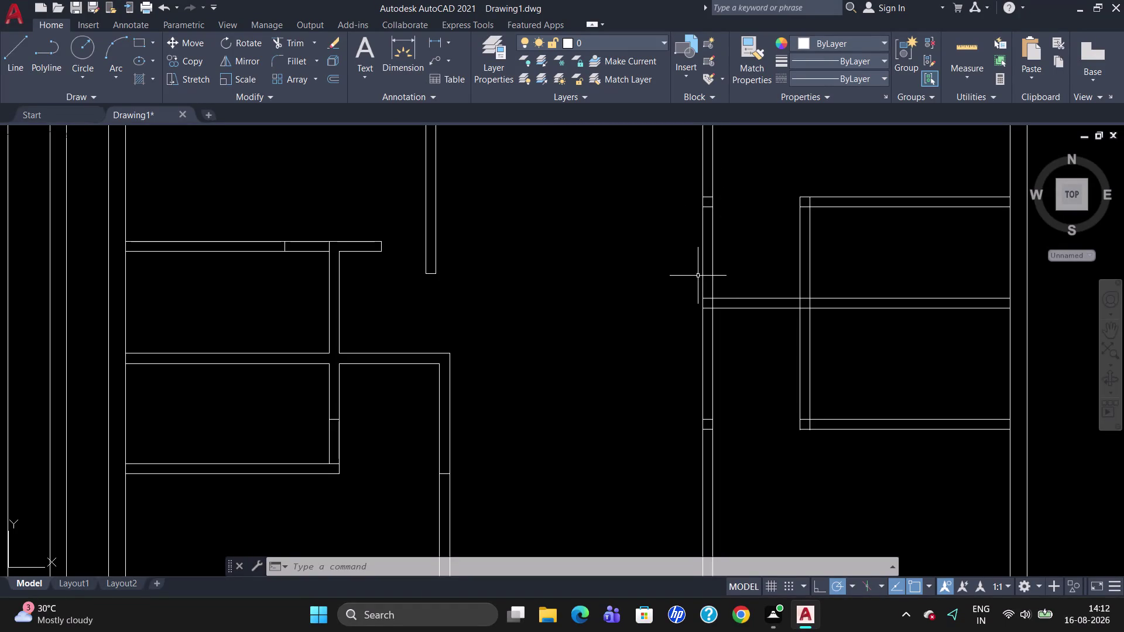
Trim the overlapping wall lines at the left junction, undoing and redoing one wrong trim.
text(TR)
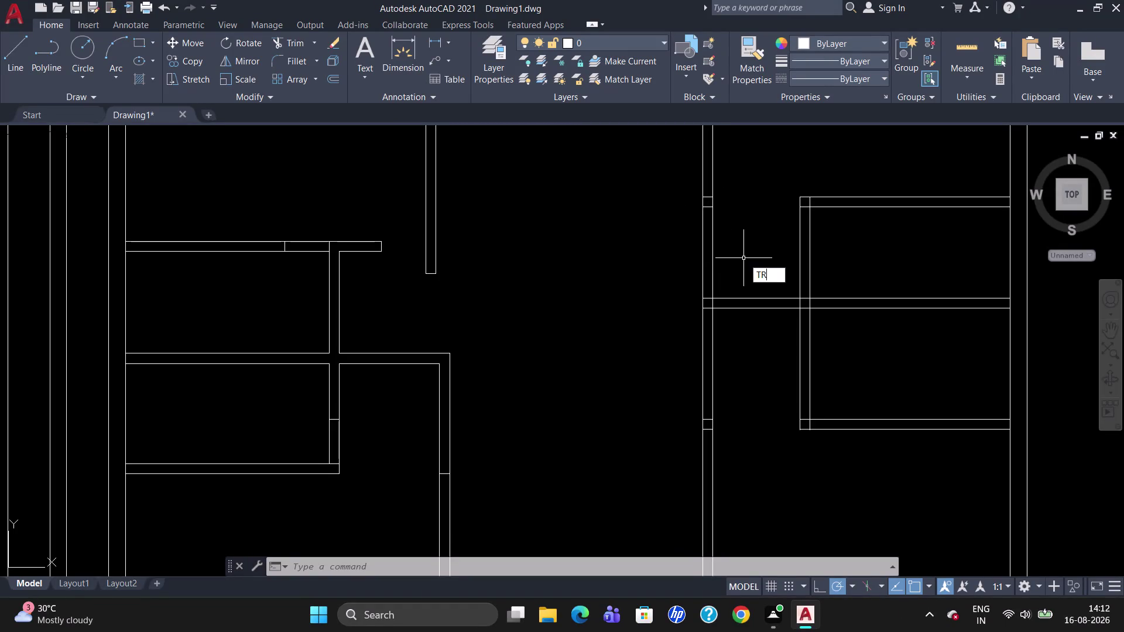
key(Return)
key(Return)
click(700, 259)
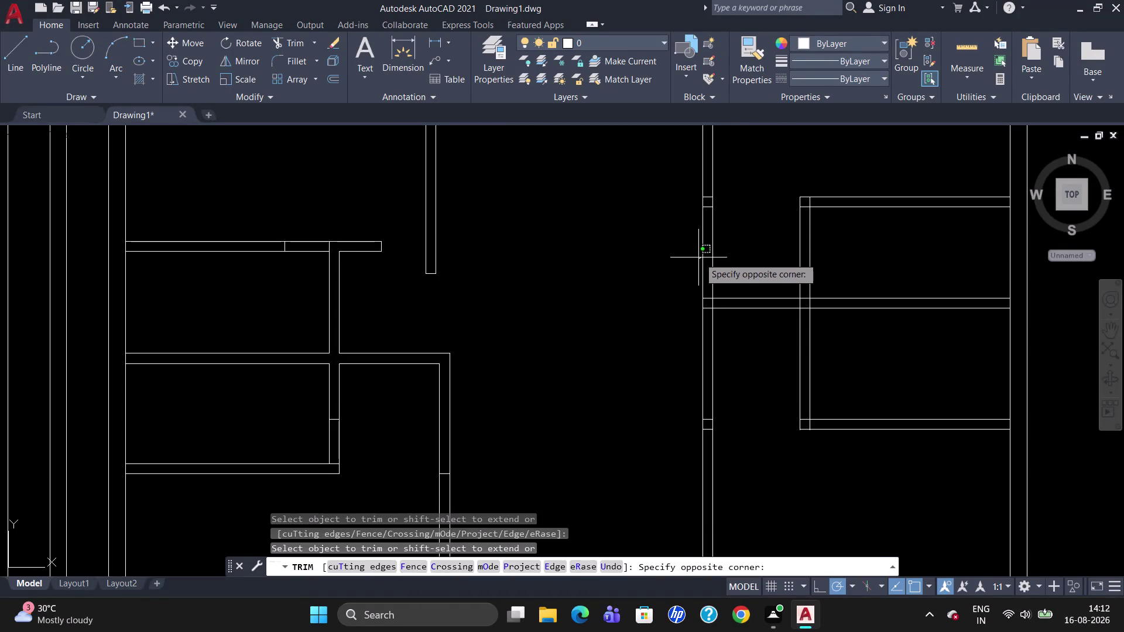
click(700, 256)
click(713, 250)
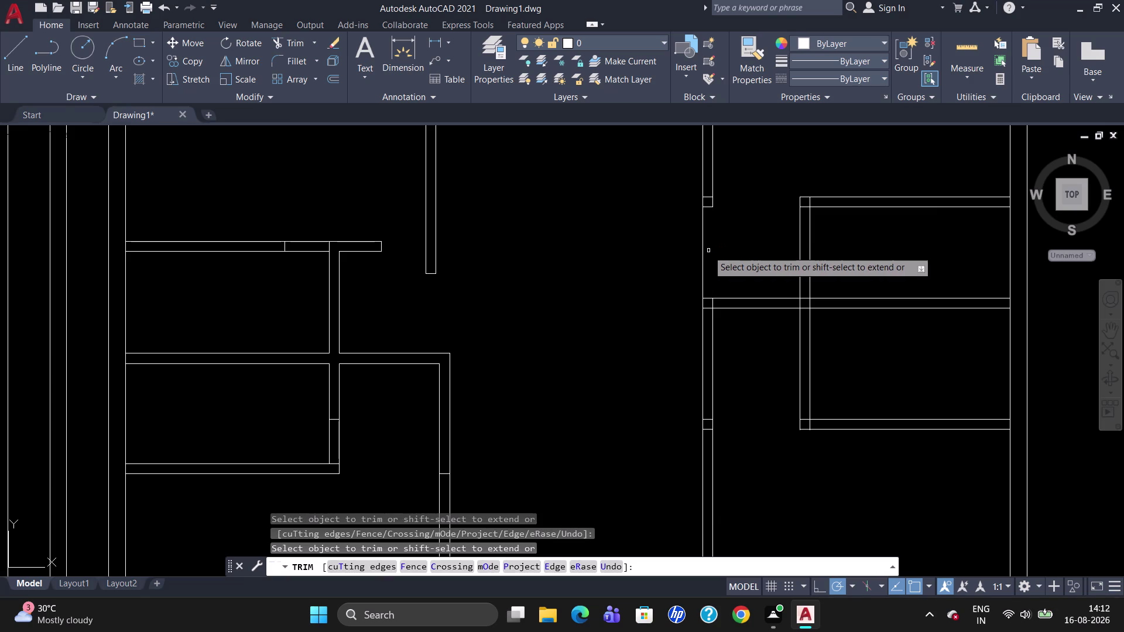
double_click(702, 252)
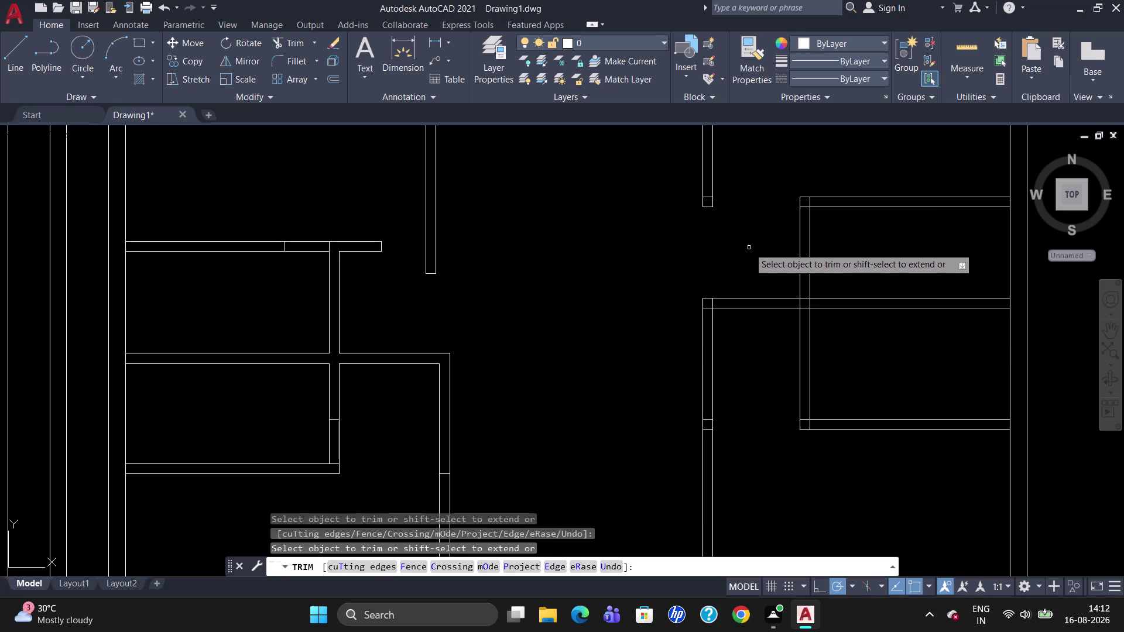
click(716, 301)
click(710, 310)
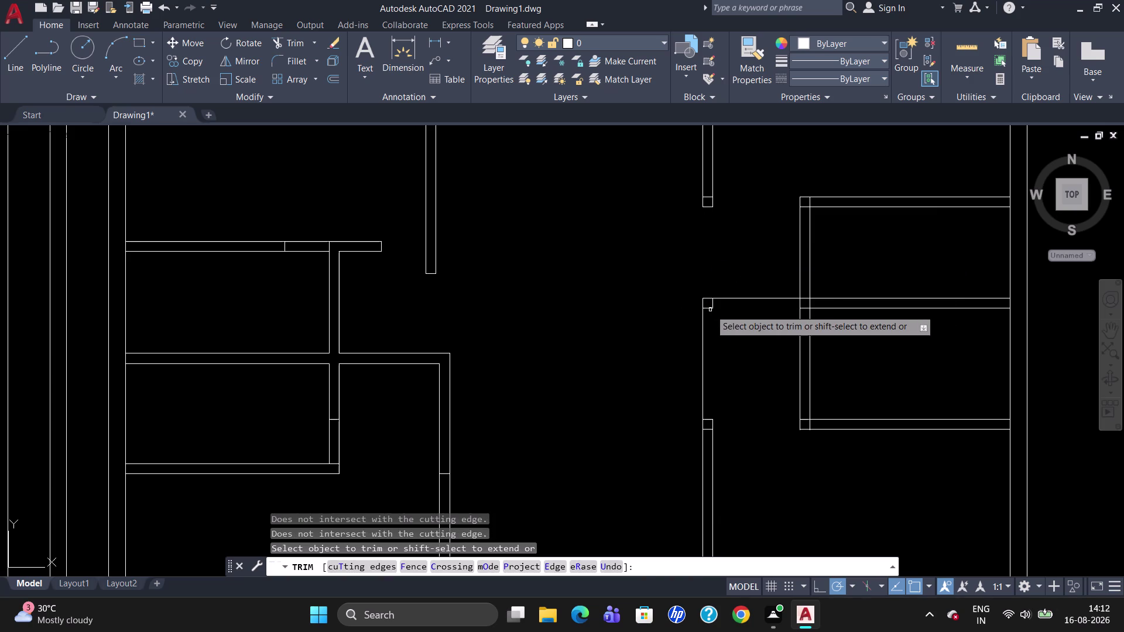
key(u)
key(Return)
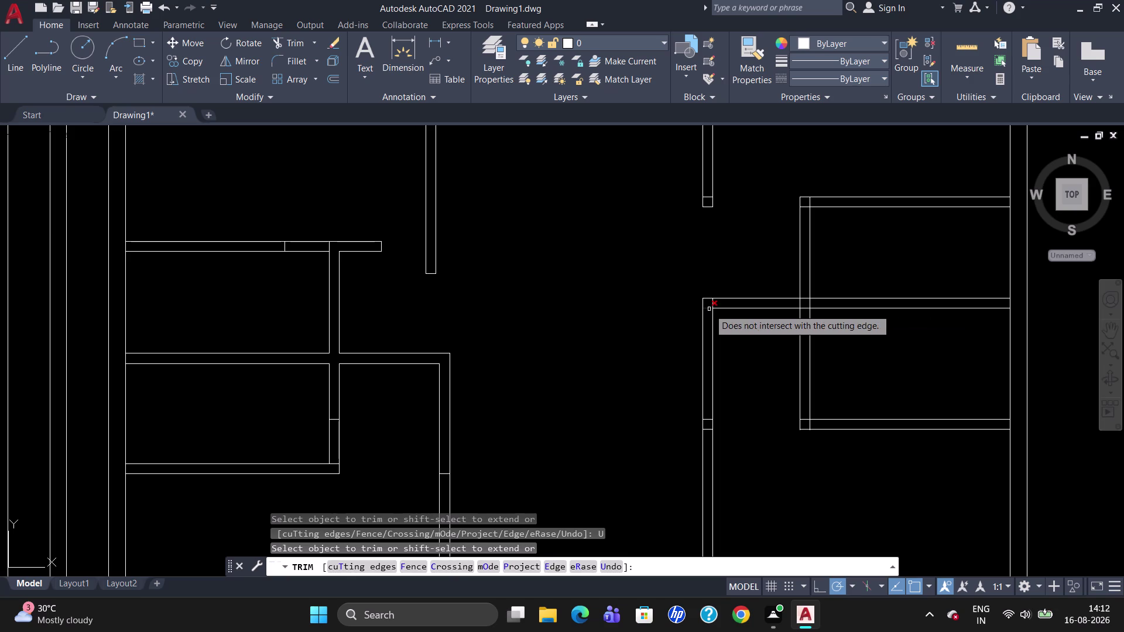
click(709, 309)
click(715, 304)
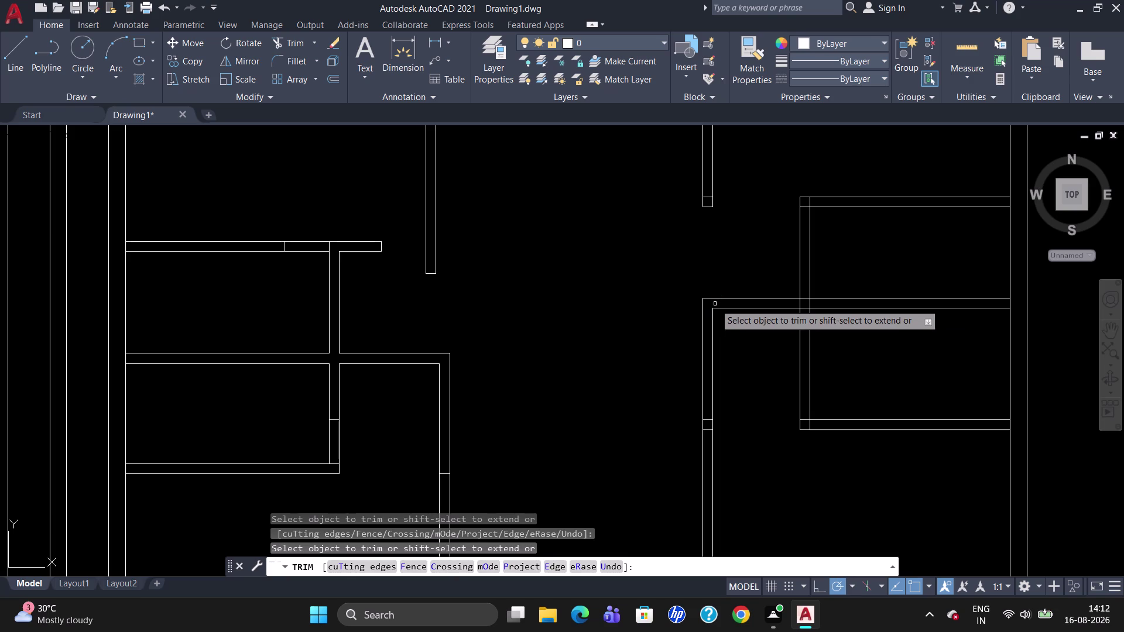
Trim the overlaps at the right room's upper, lower and middle corners, then end trimming.
click(801, 303)
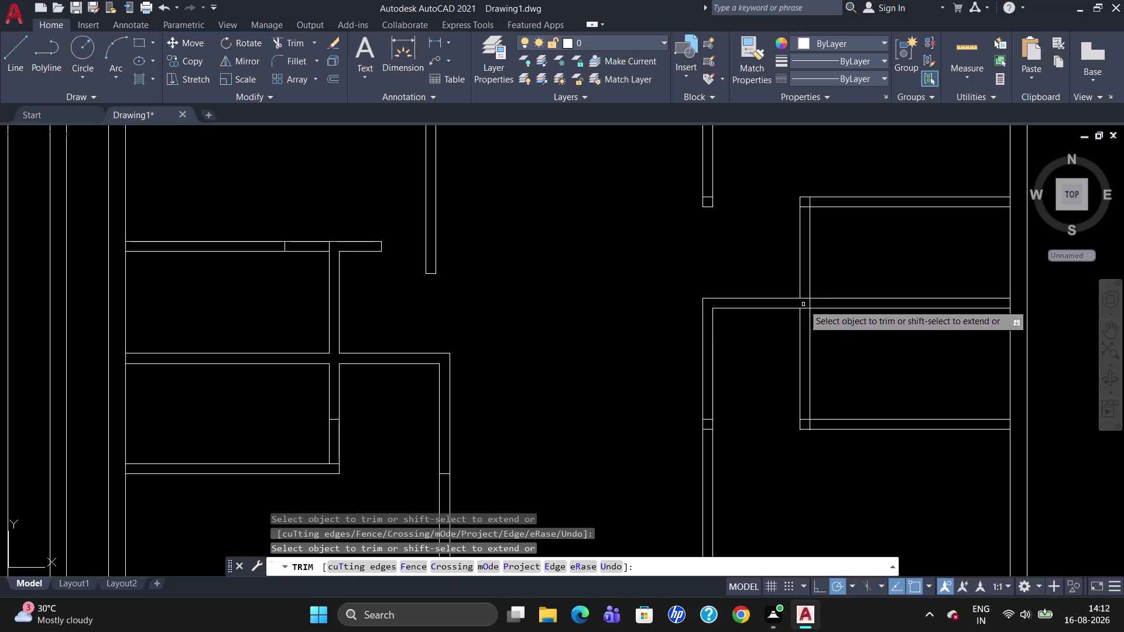
click(811, 306)
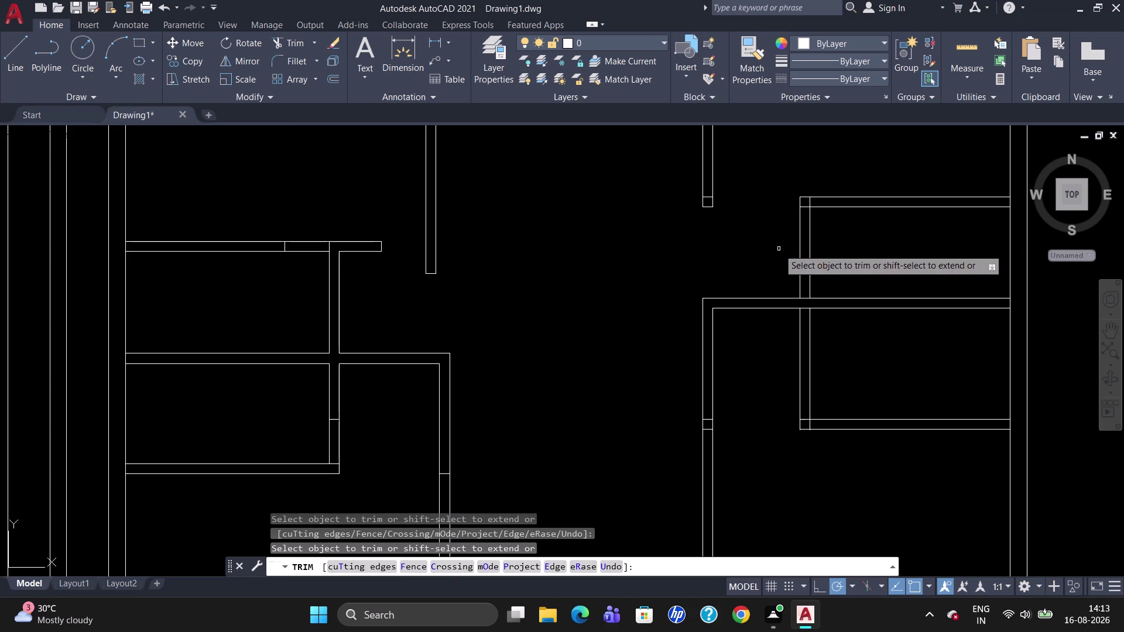
click(806, 204)
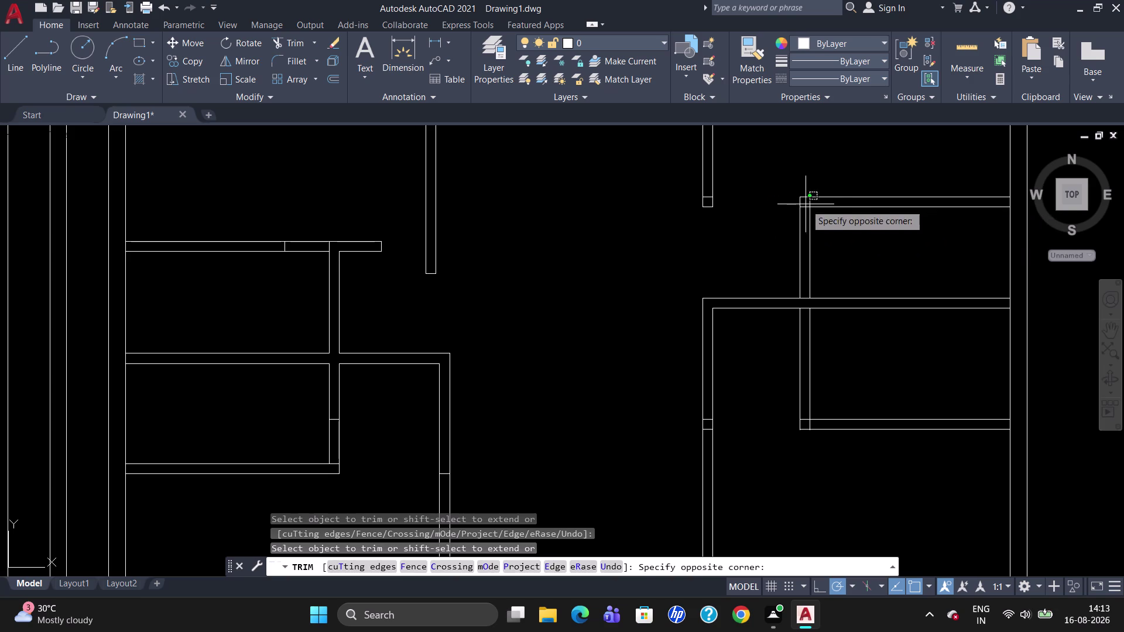
click(806, 209)
click(811, 204)
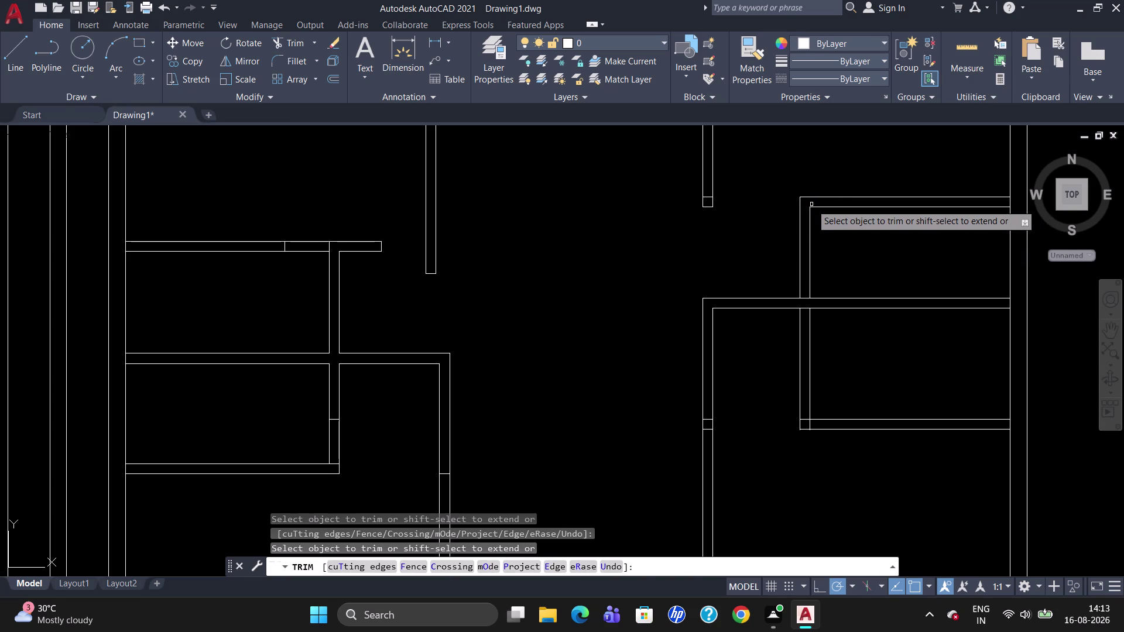
scroll(down, 3)
scroll(up, 3)
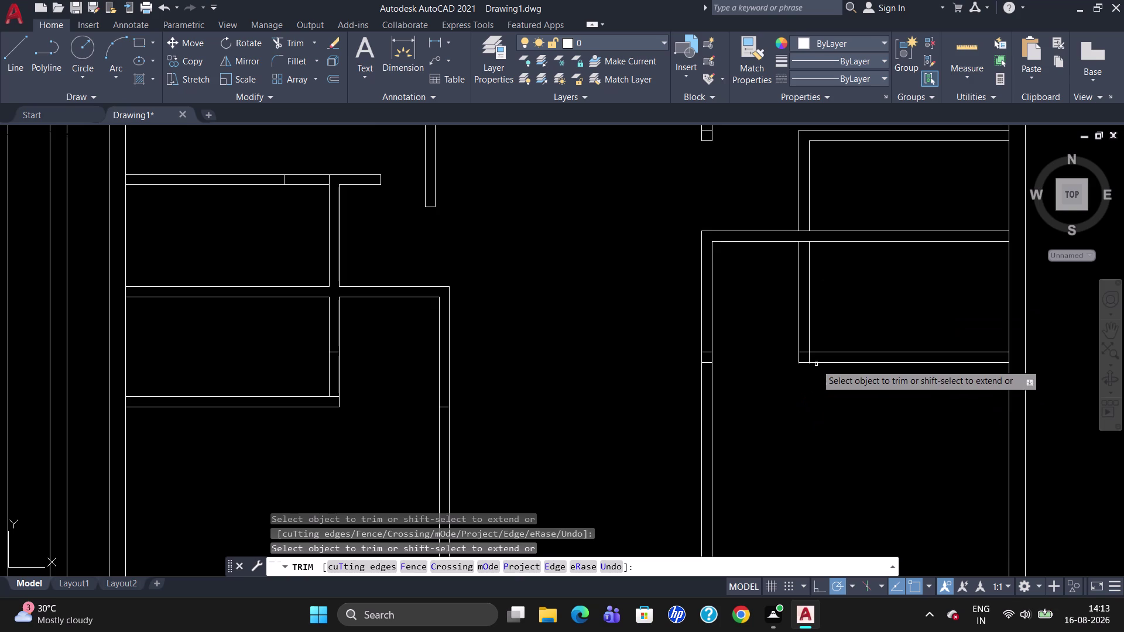
click(803, 230)
click(803, 246)
click(805, 241)
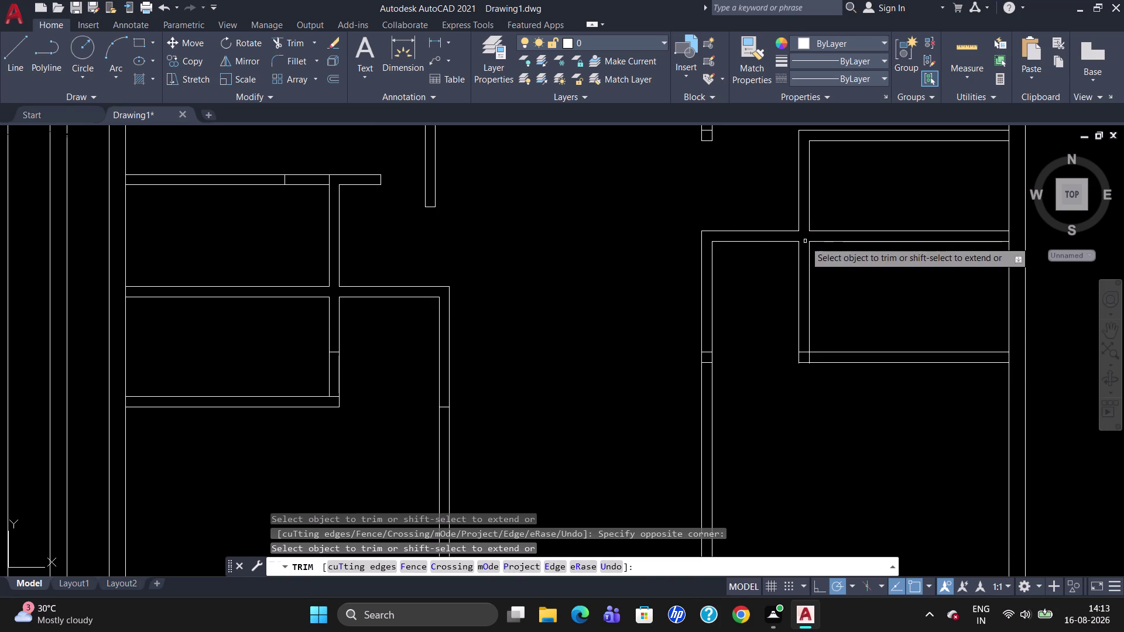
click(804, 352)
click(810, 357)
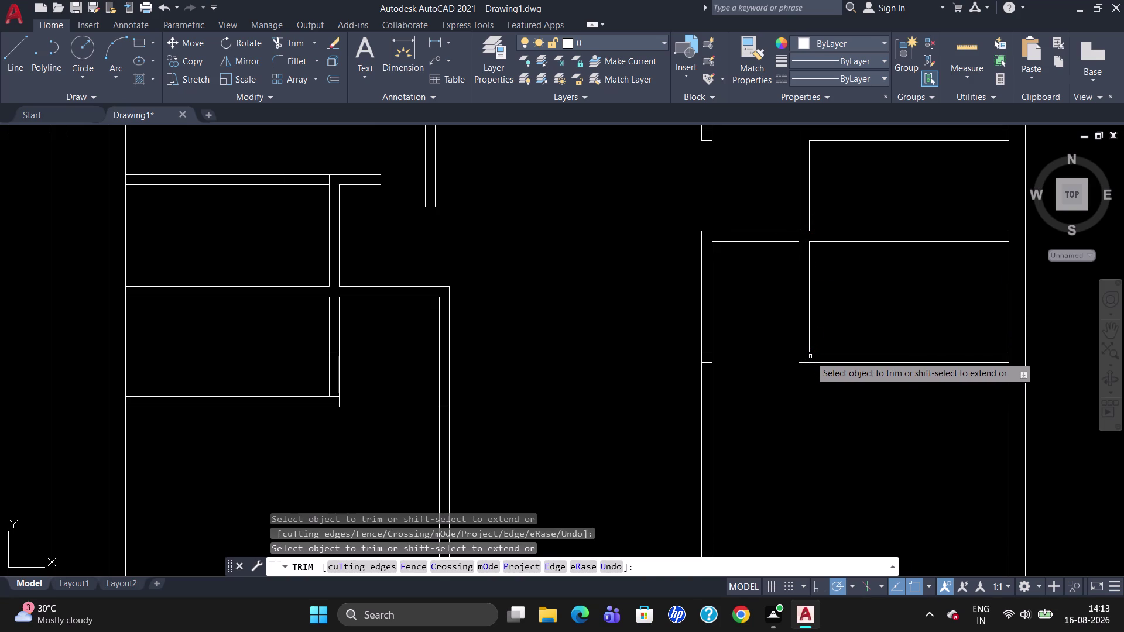
scroll(down, 3)
scroll(down, 3)
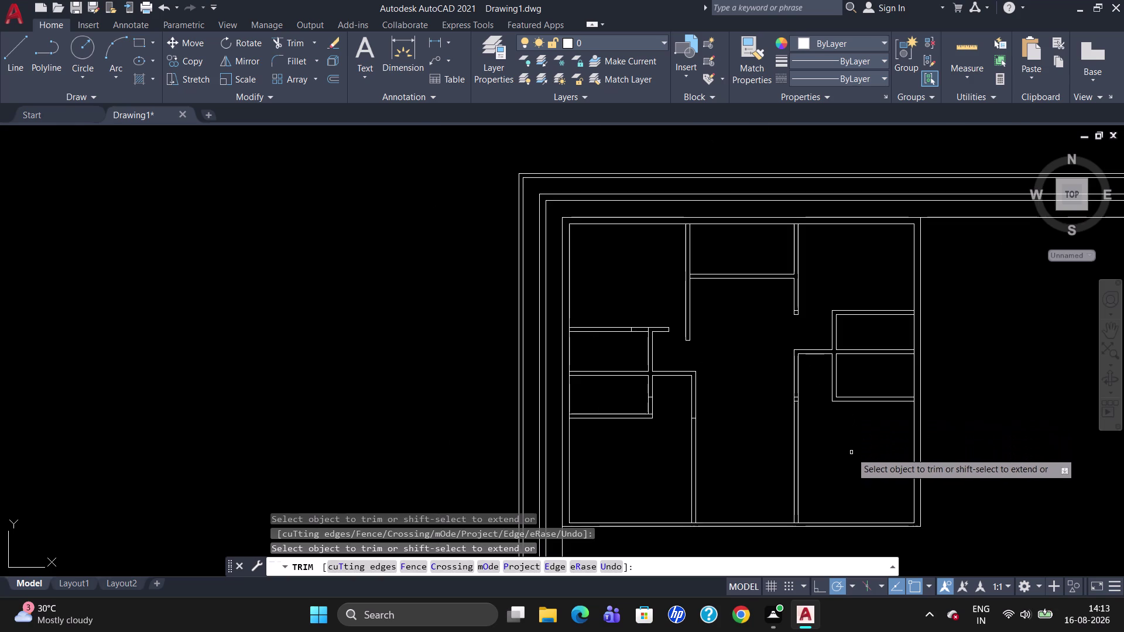
scroll(up, 3)
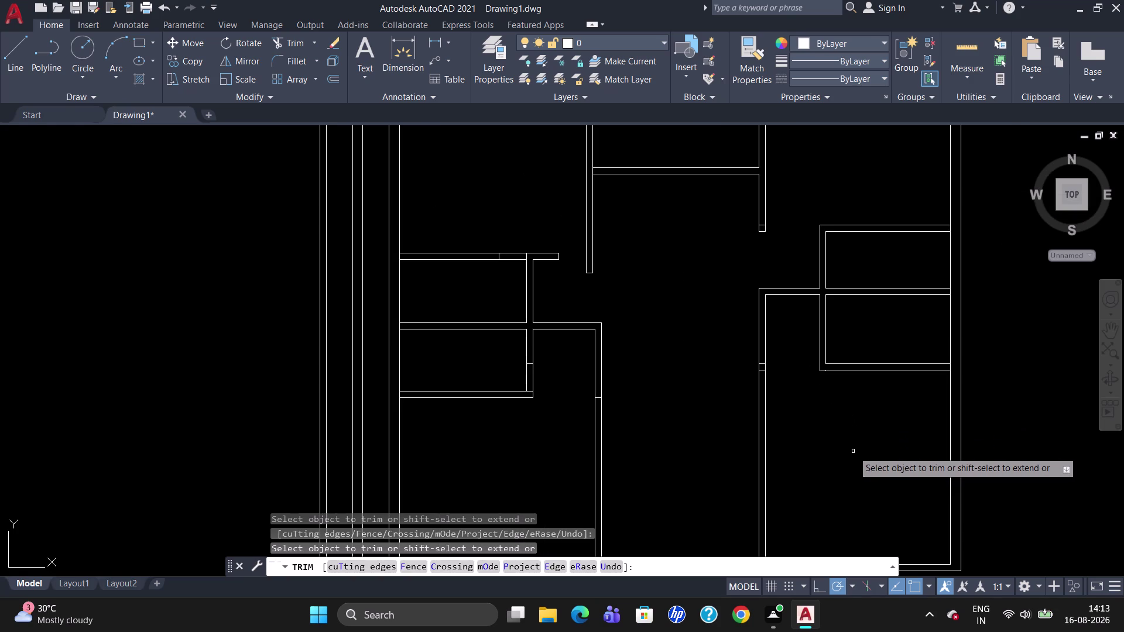
scroll(down, 3)
scroll(up, 3)
scroll(down, 3)
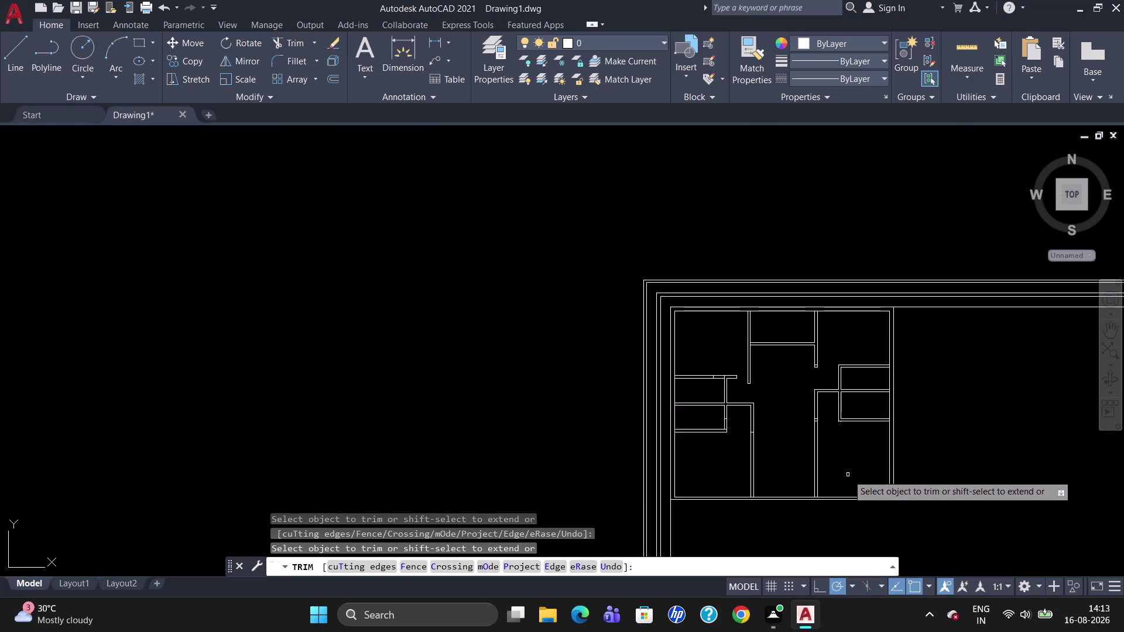
scroll(up, 3)
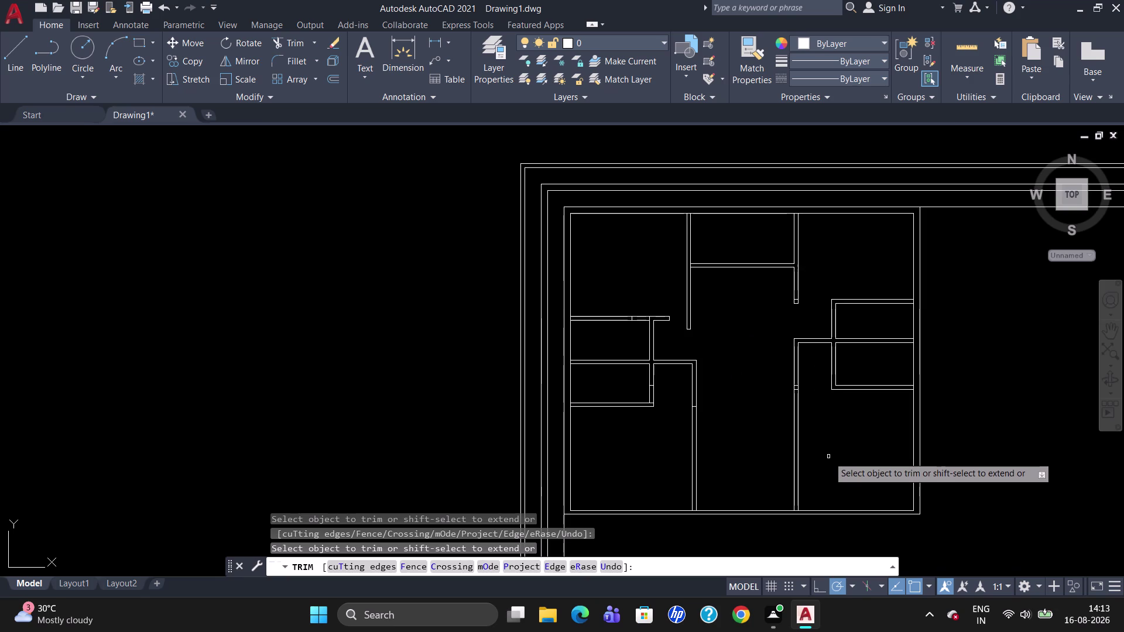
key(Escape)
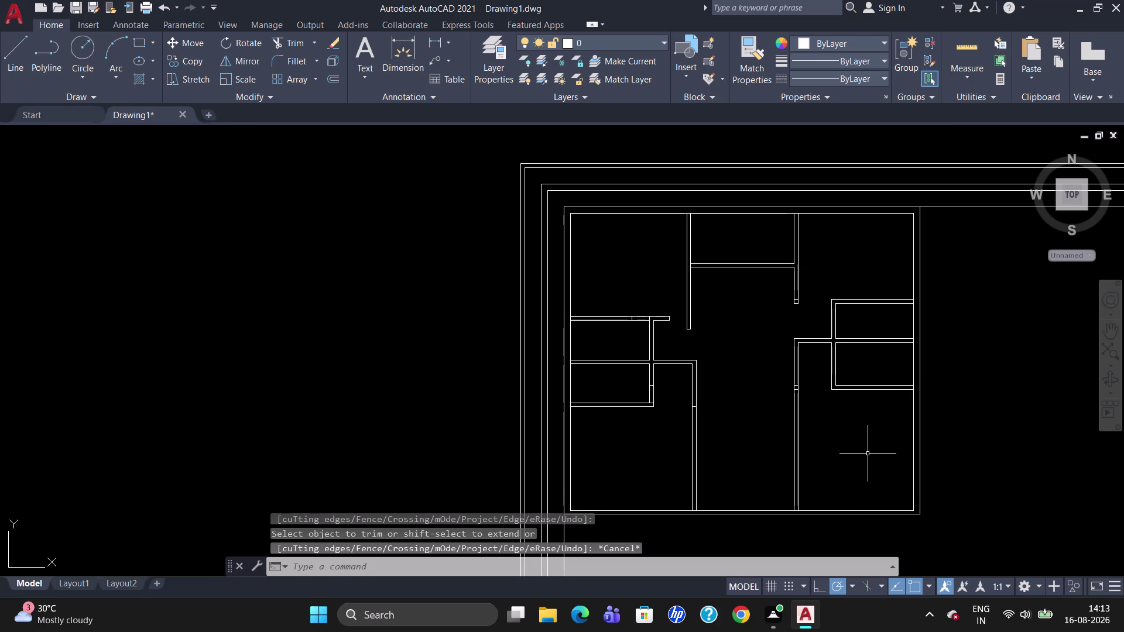
click(965, 72)
click(978, 105)
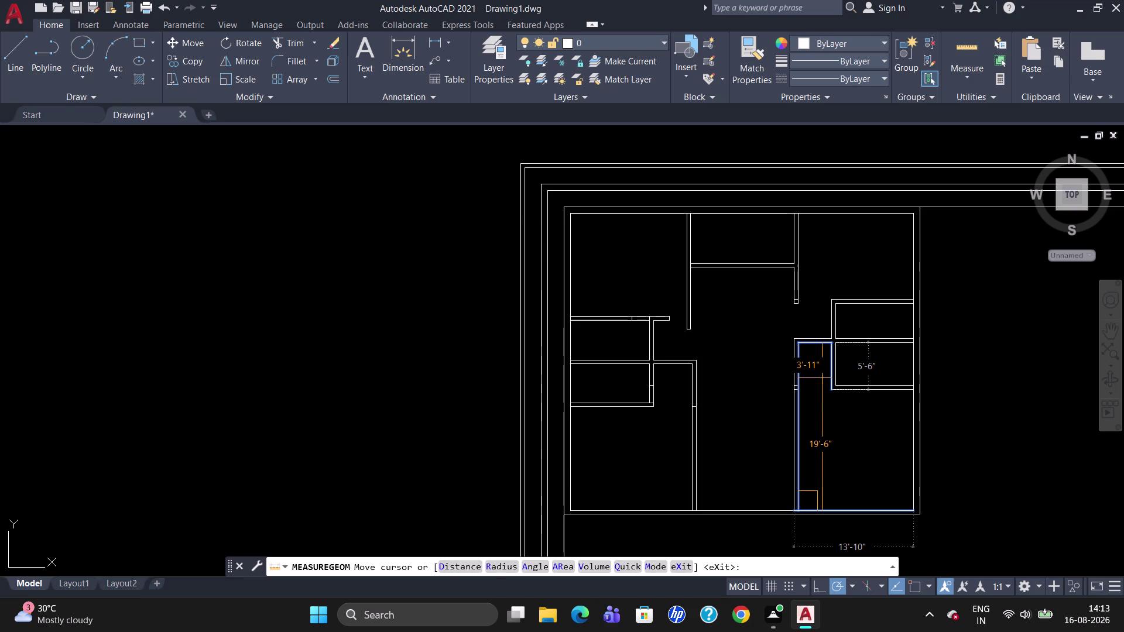
key(Escape)
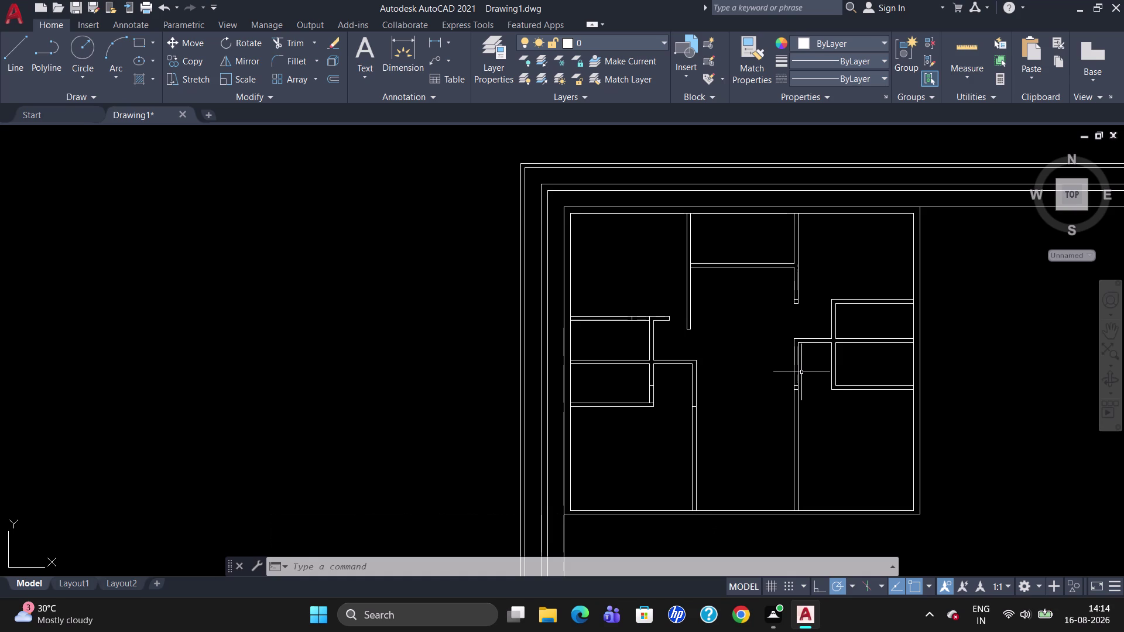
text(DLI)
key(Return)
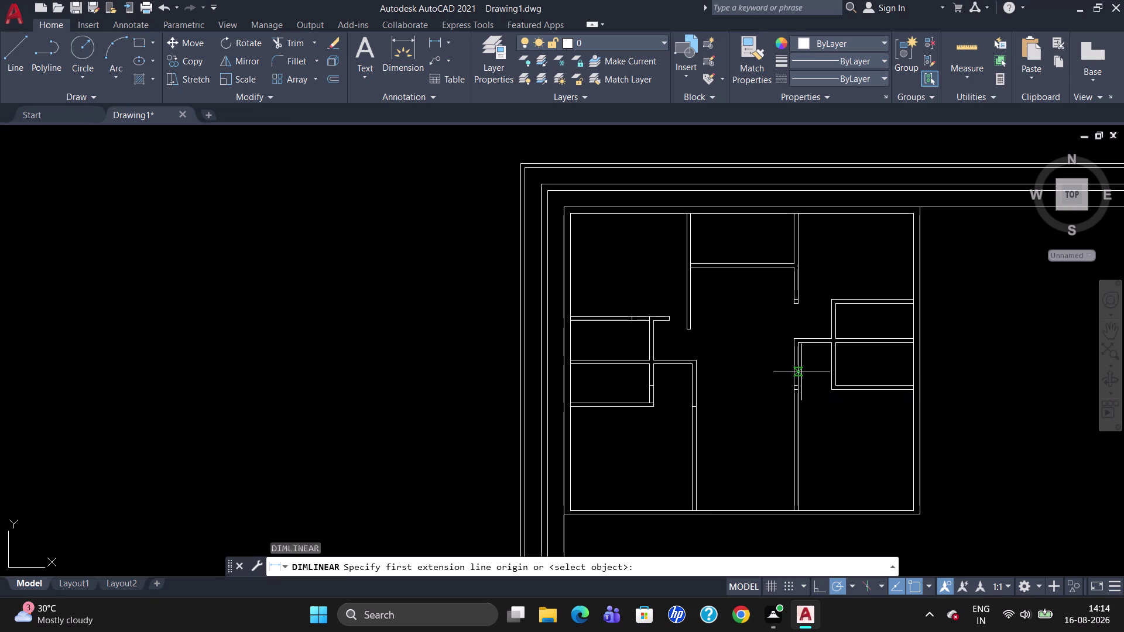
scroll(up, 3)
click(801, 470)
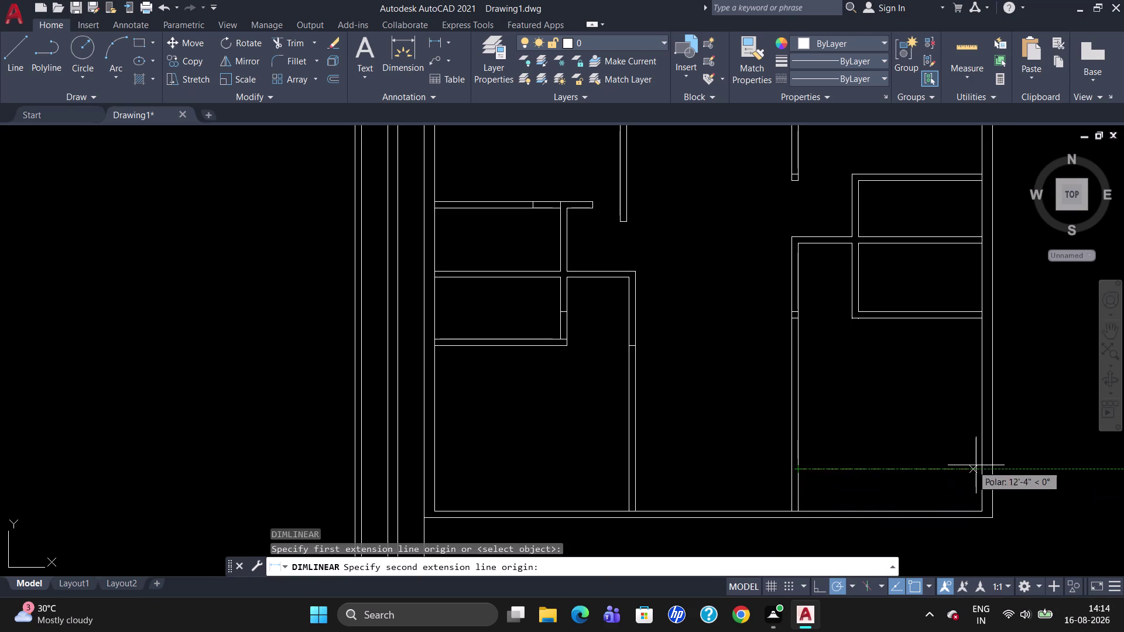
click(979, 469)
click(974, 466)
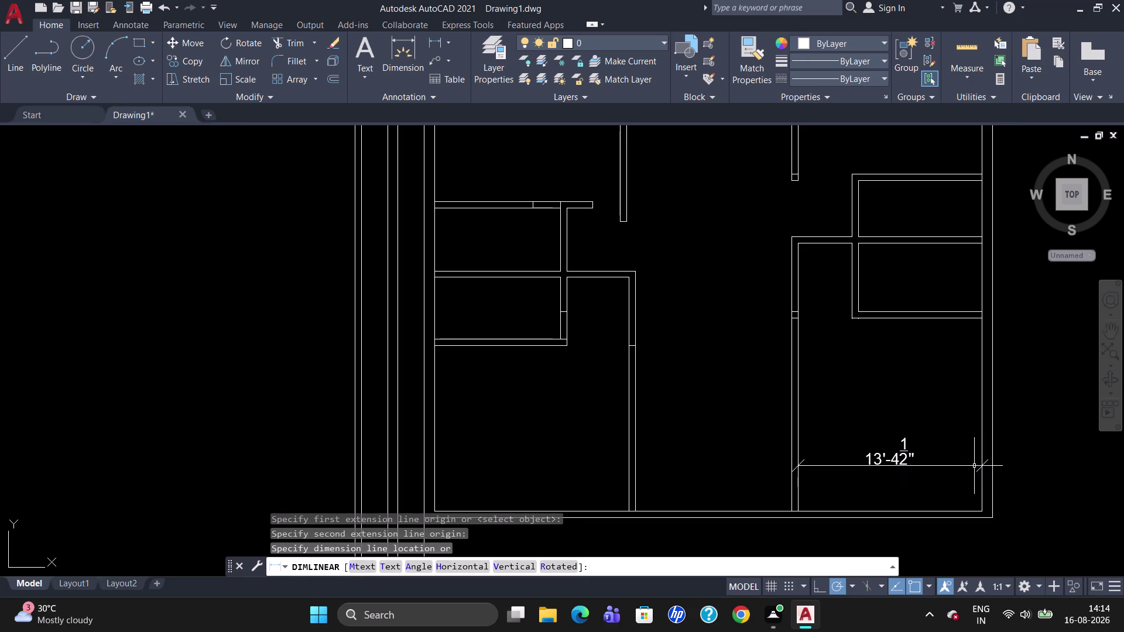
click(897, 461)
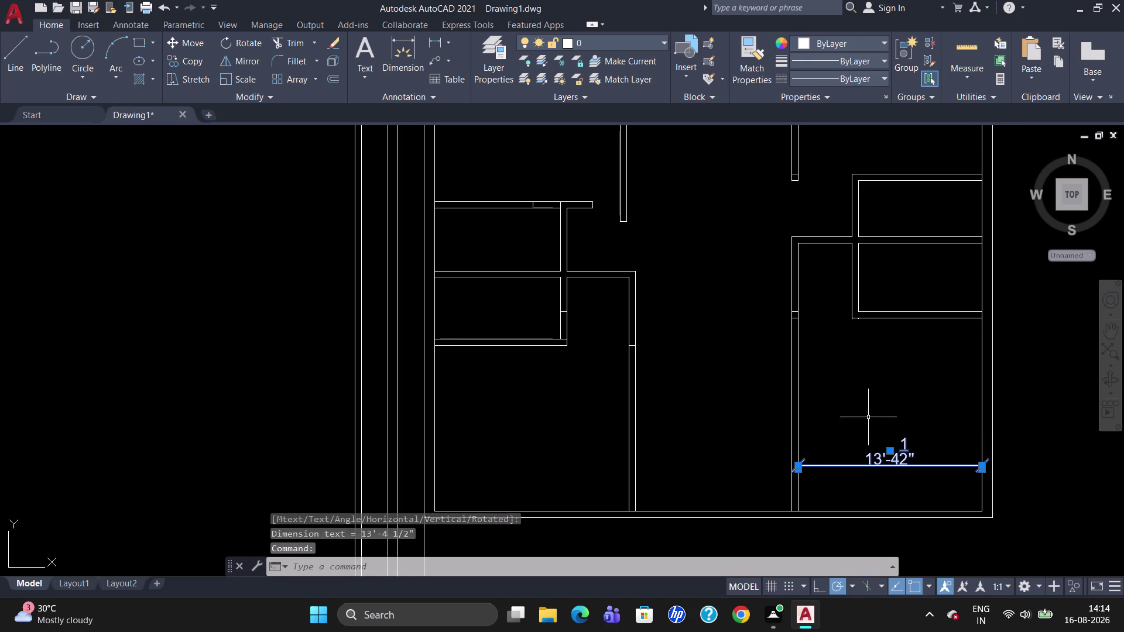
key(Delete)
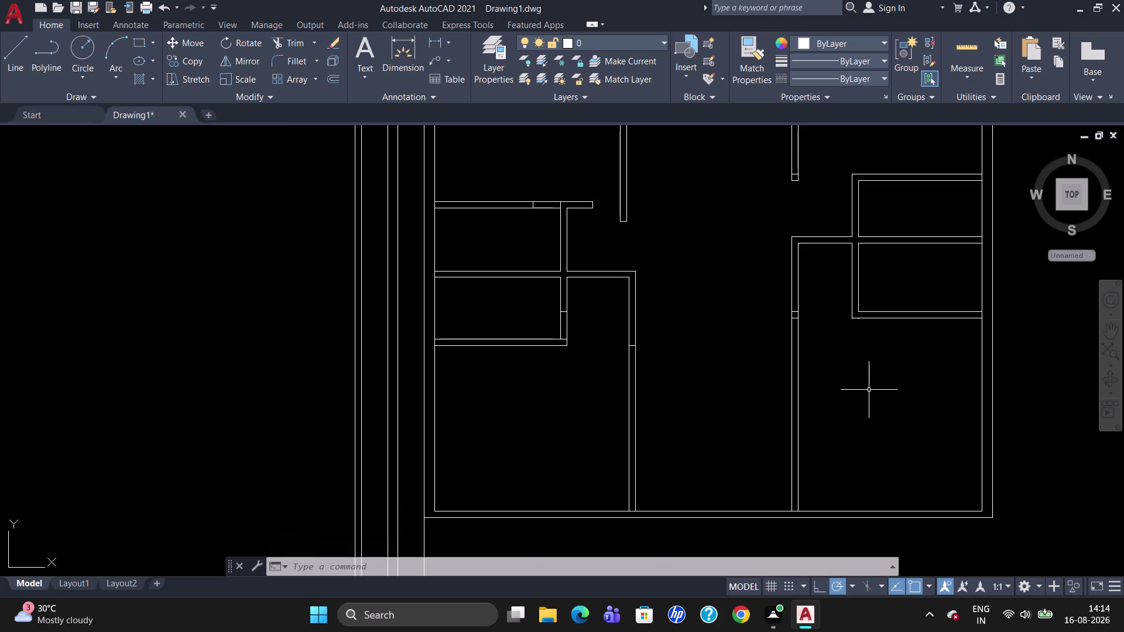
scroll(down, 3)
scroll(up, 3)
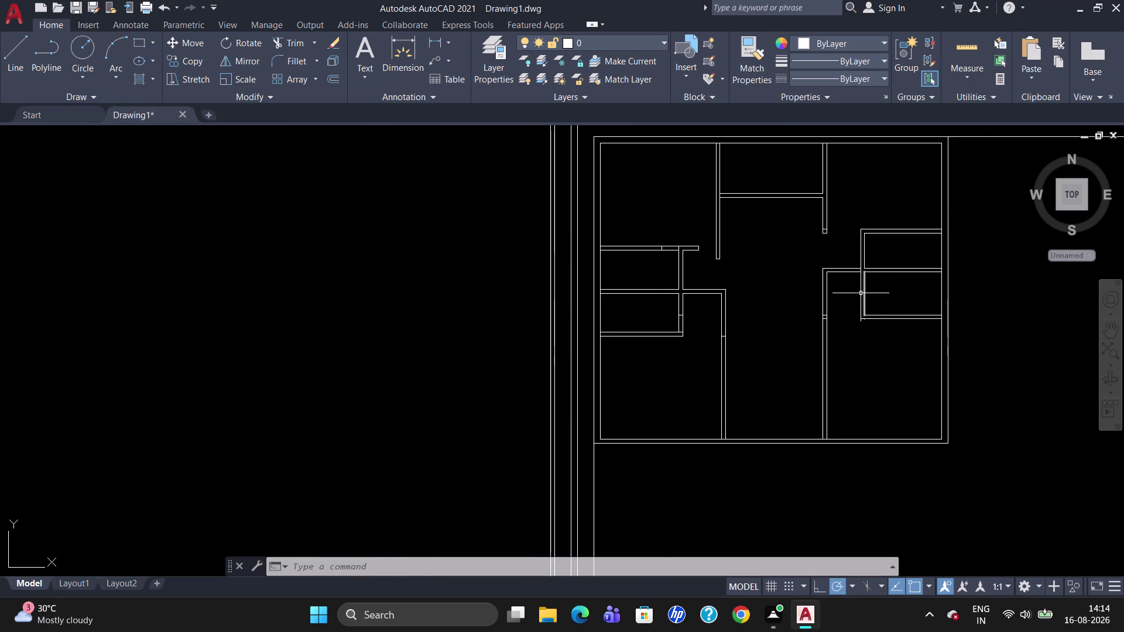
scroll(up, 3)
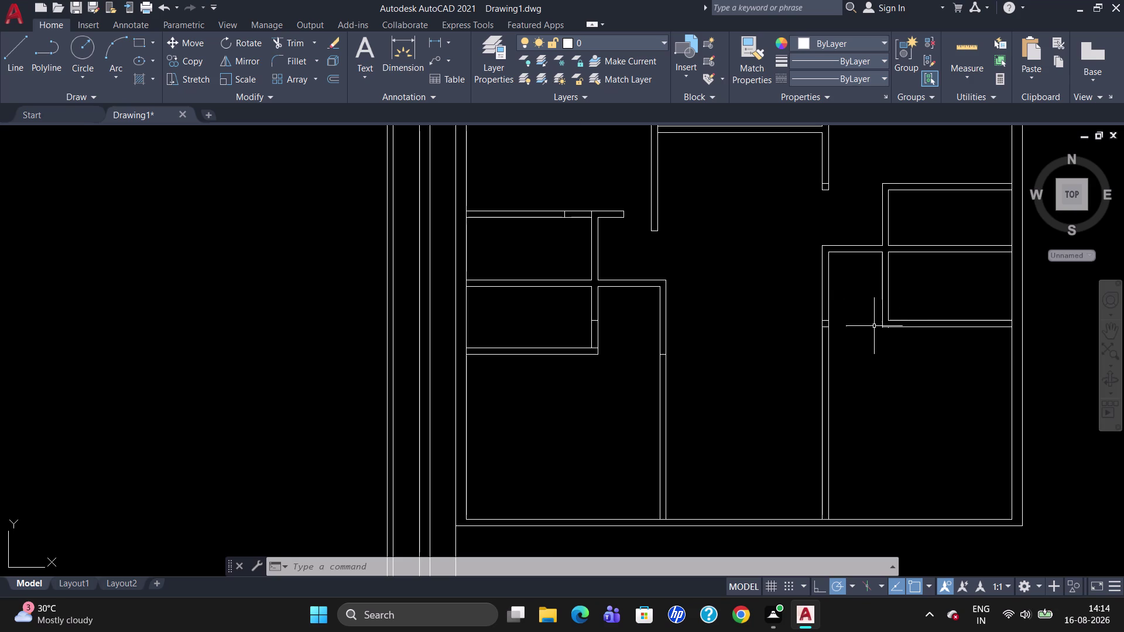
Start a wall line tracked 4' from the wall corner.
key(l)
key(Return)
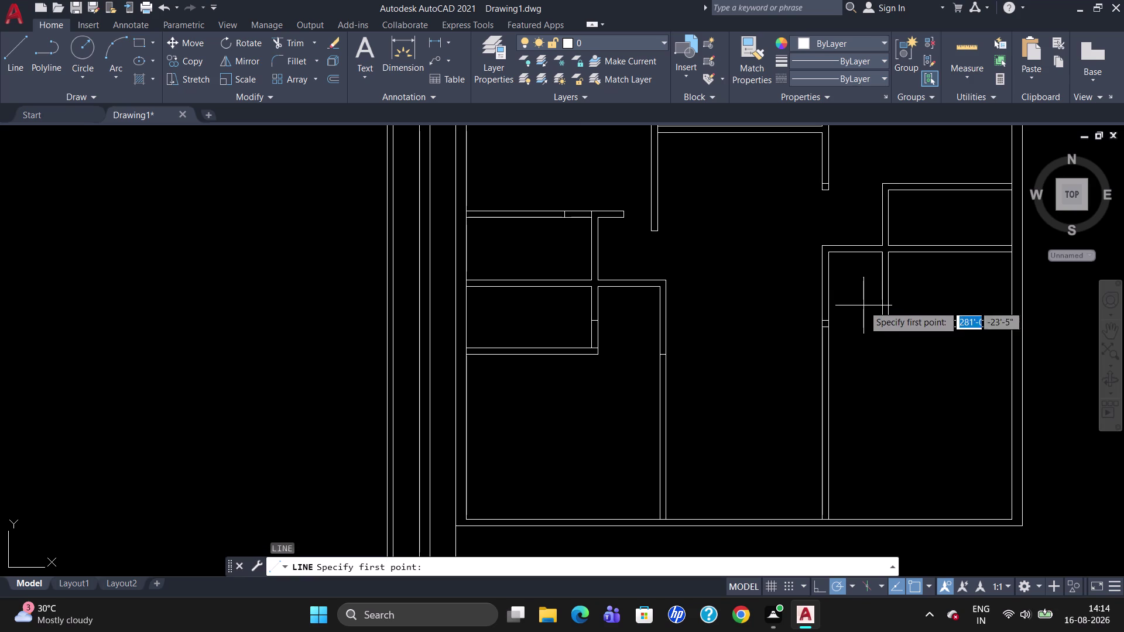
click(877, 245)
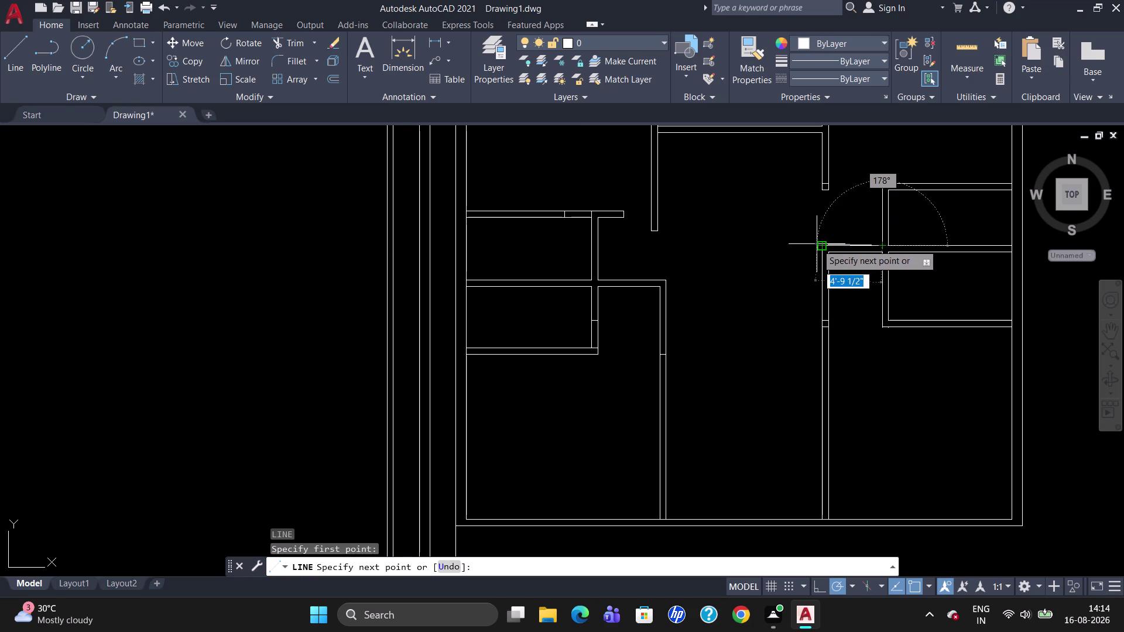
text(TK)
key(Return)
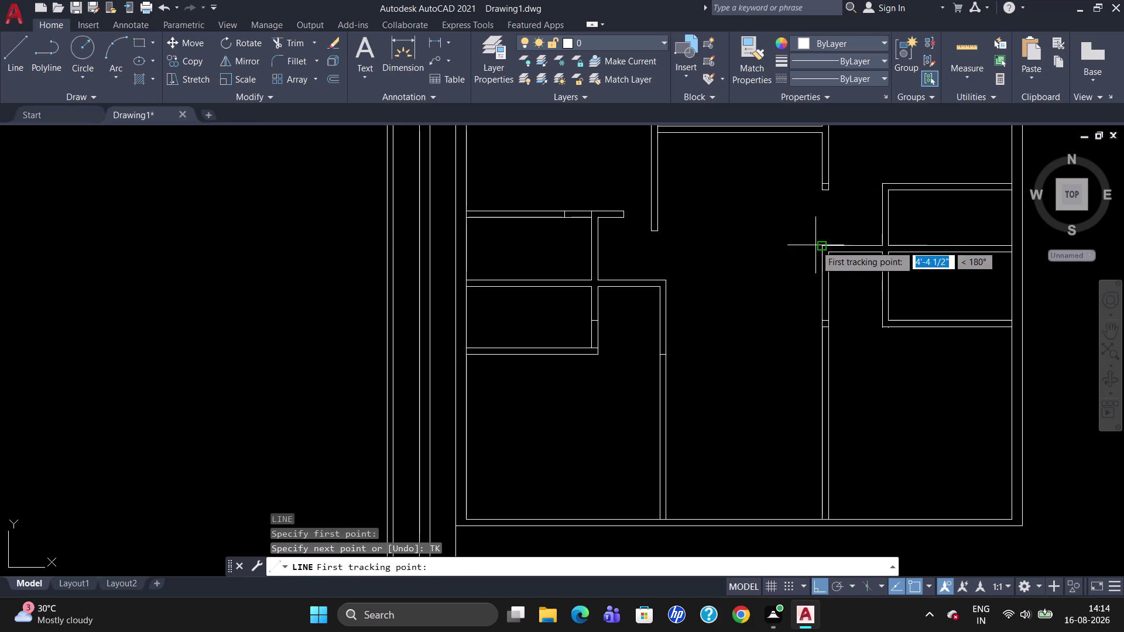
click(884, 242)
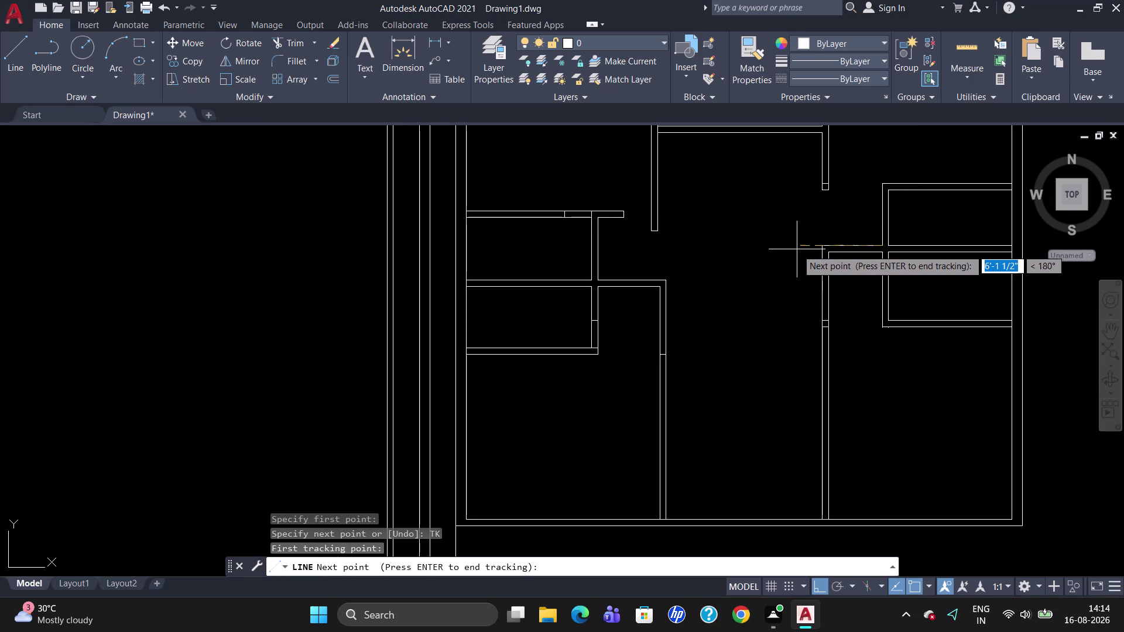
key(4)
key(apostrophe)
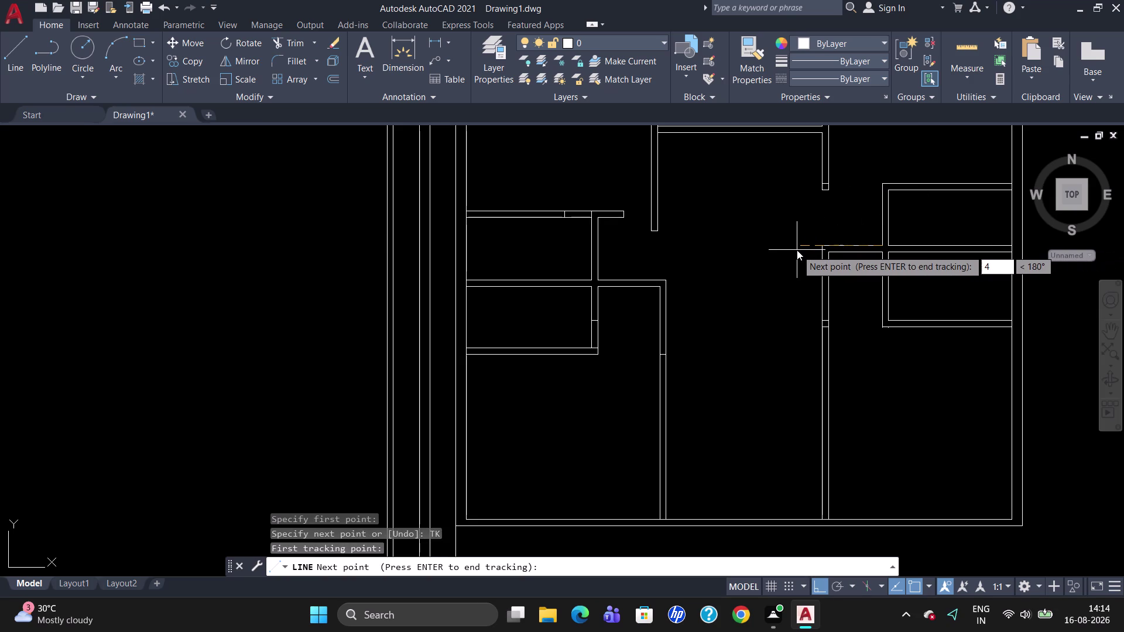
key(Return)
key(Return)
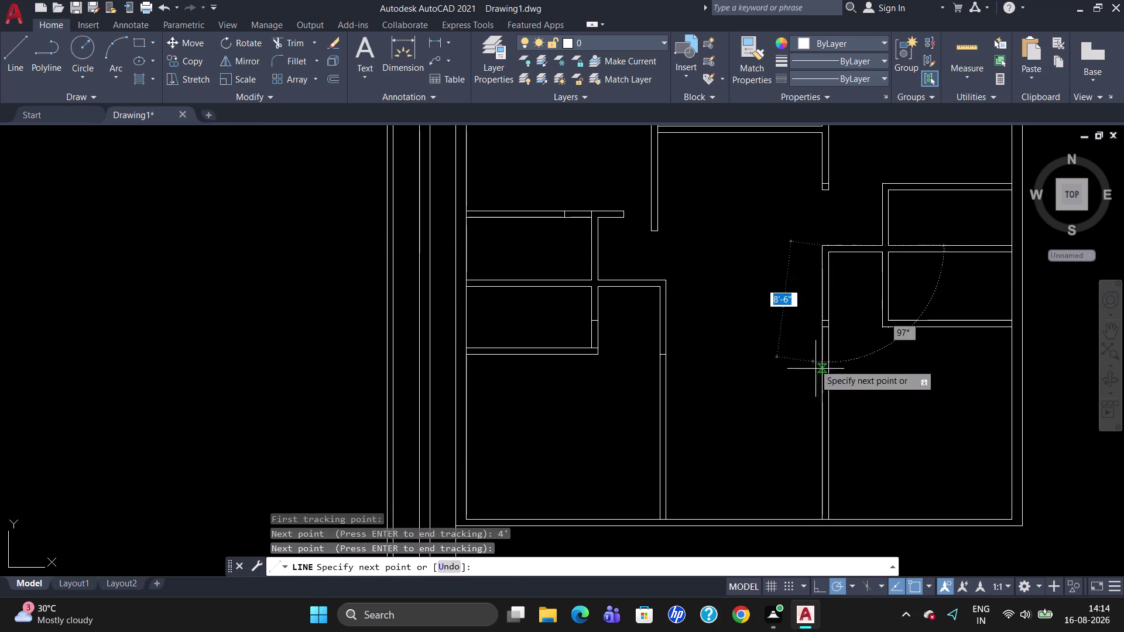
Cancel the tracked line so nothing is drawn.
scroll(up, 3)
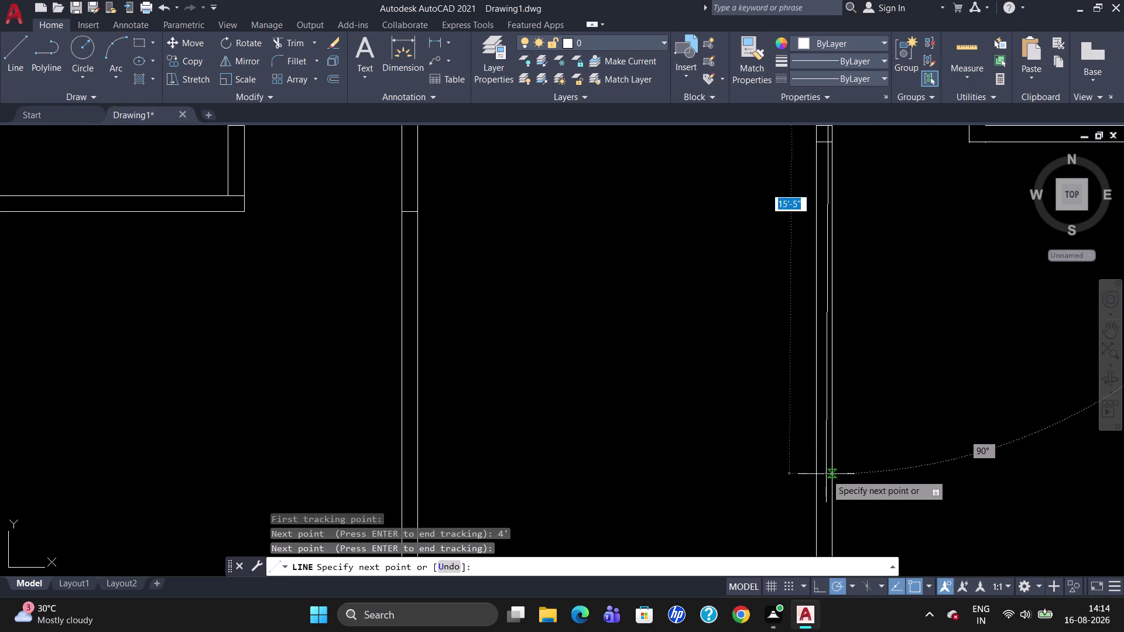
scroll(down, 3)
key(Escape)
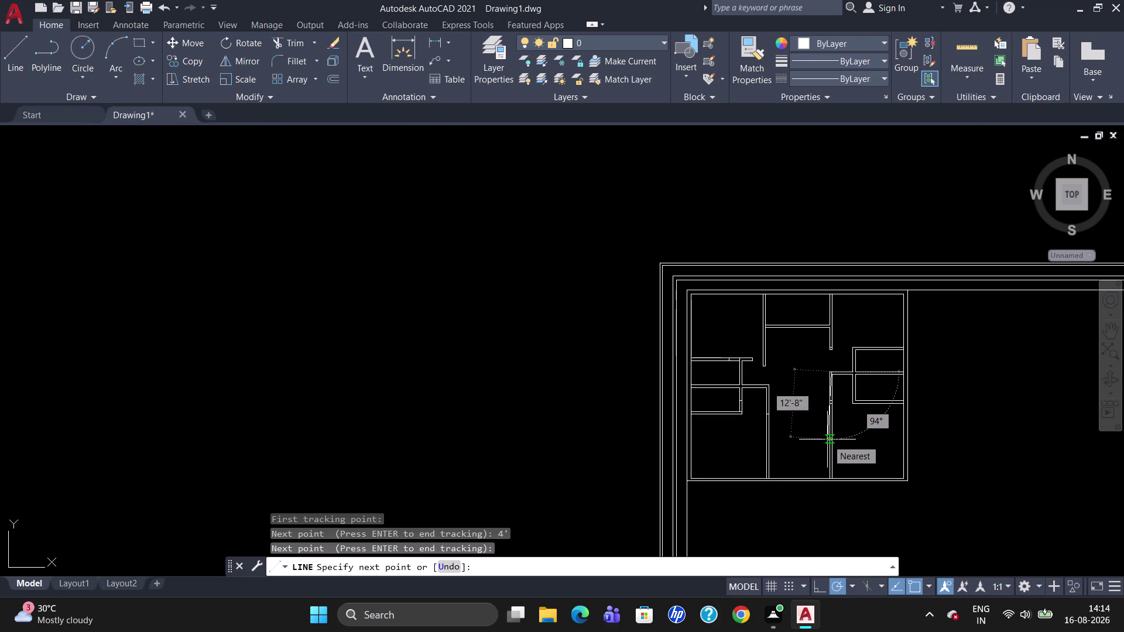
key(Escape)
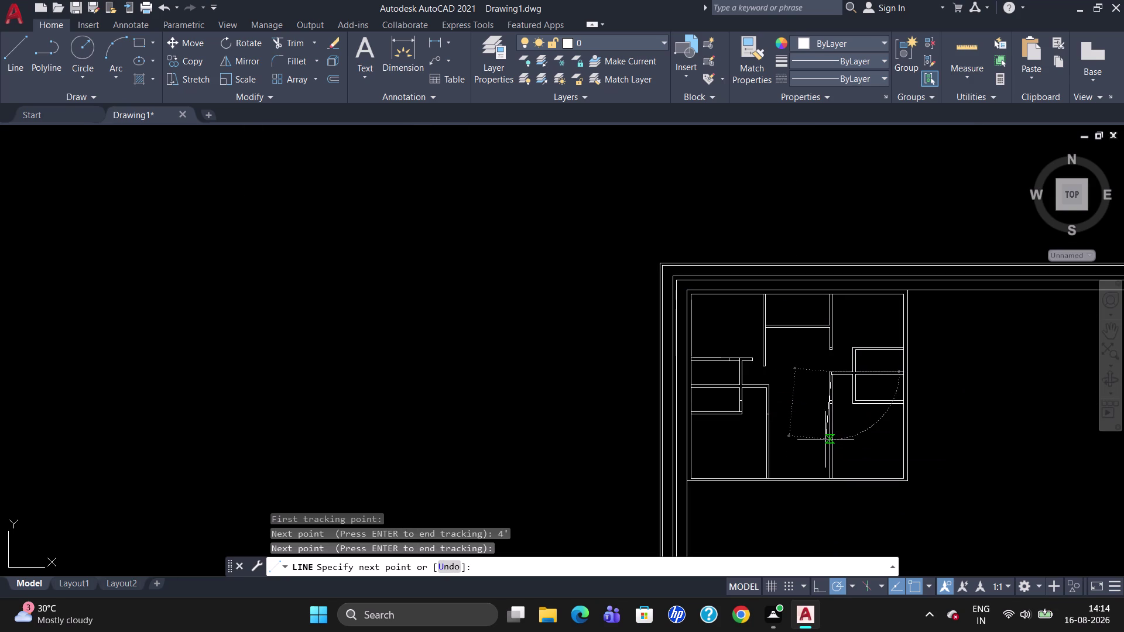
scroll(up, 3)
scroll(down, 3)
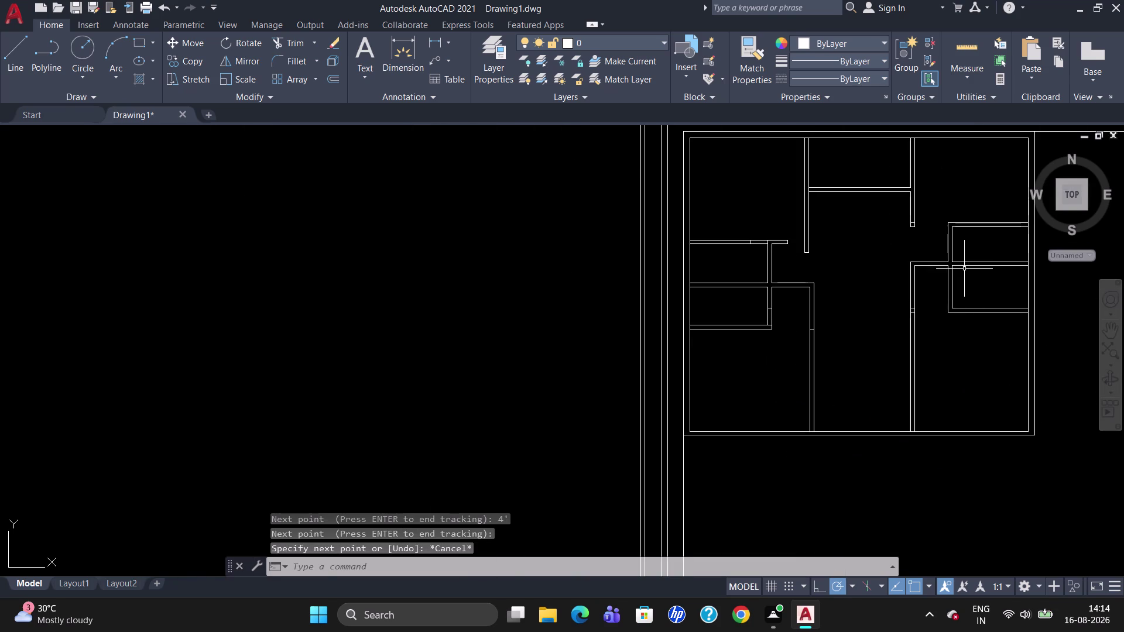
scroll(up, 3)
Measure the short wall line as 3'-11" with a linear dimension, then delete the dimension.
key(d)
text(LI)
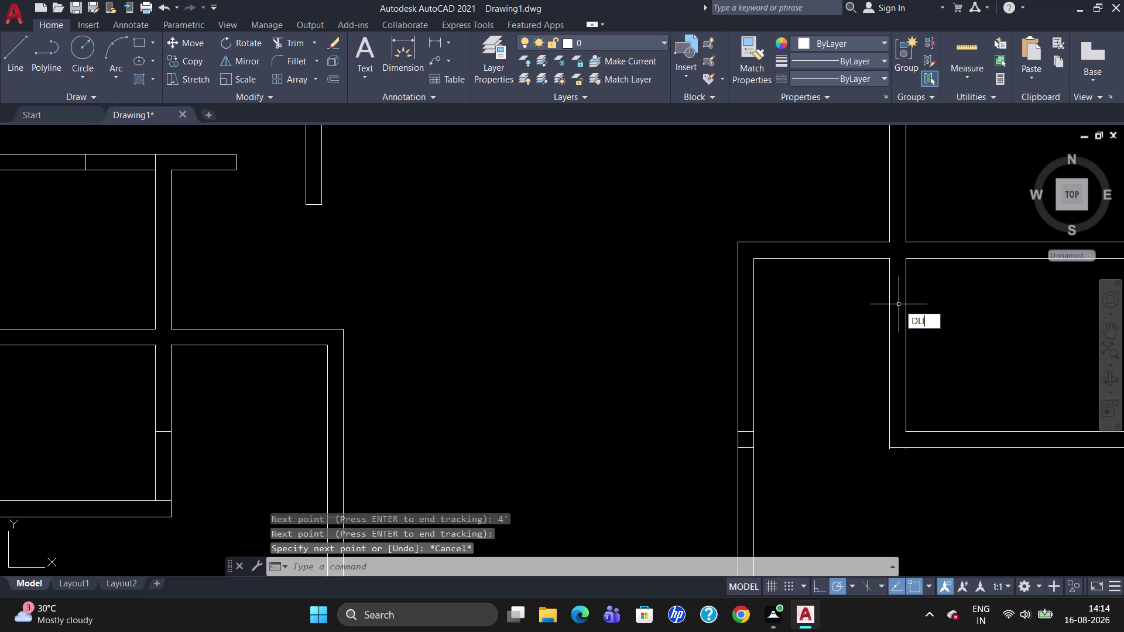
key(Return)
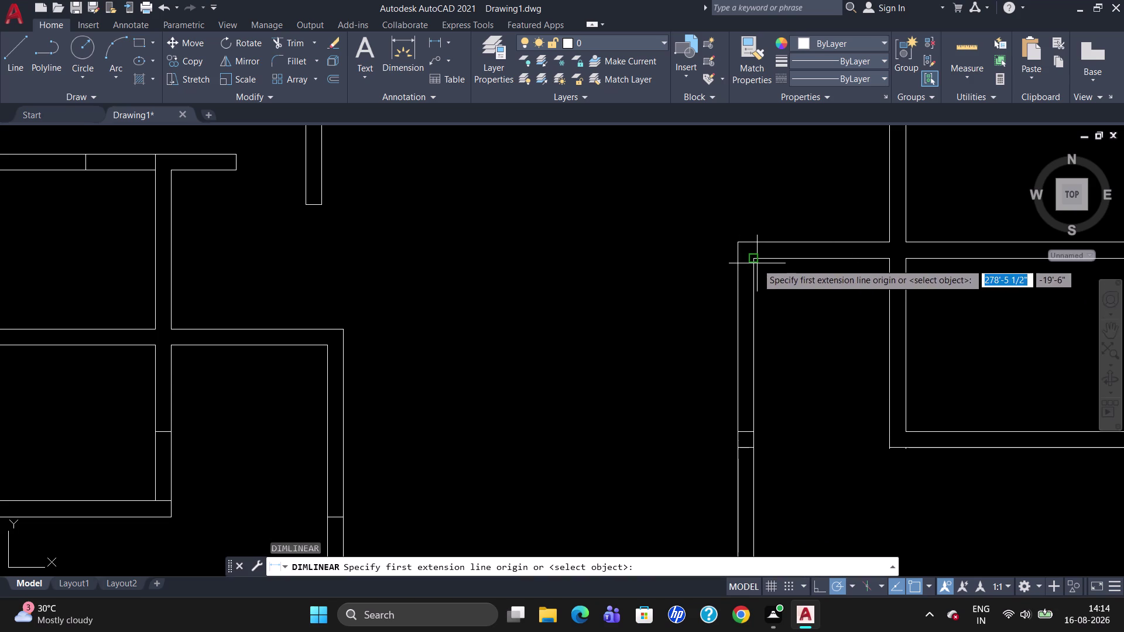
click(756, 263)
click(894, 264)
click(887, 293)
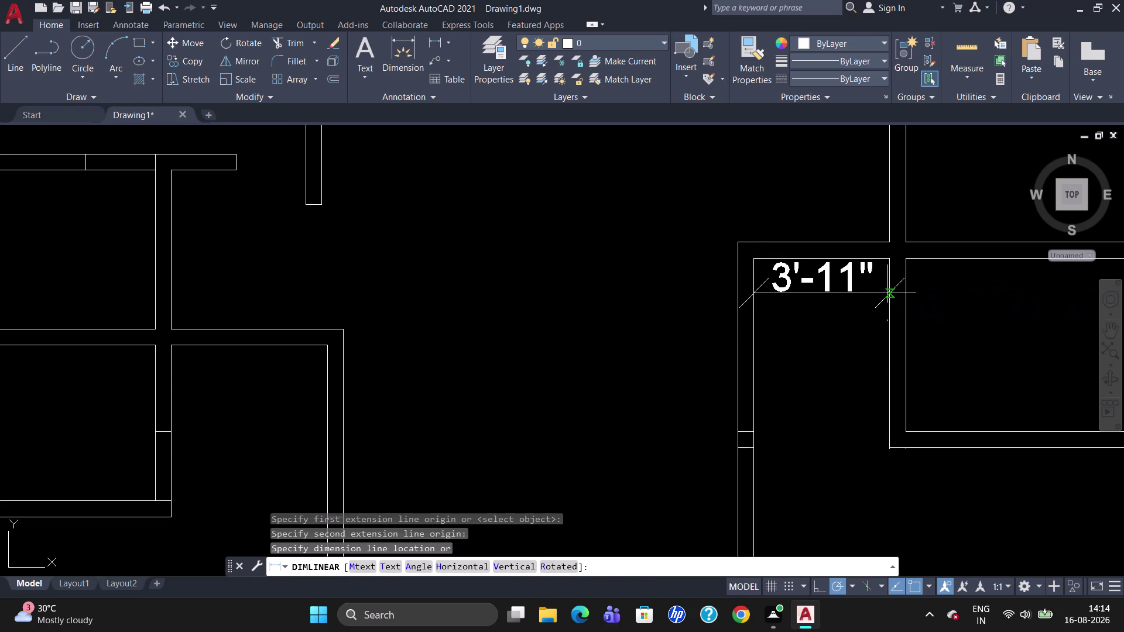
click(839, 284)
click(816, 280)
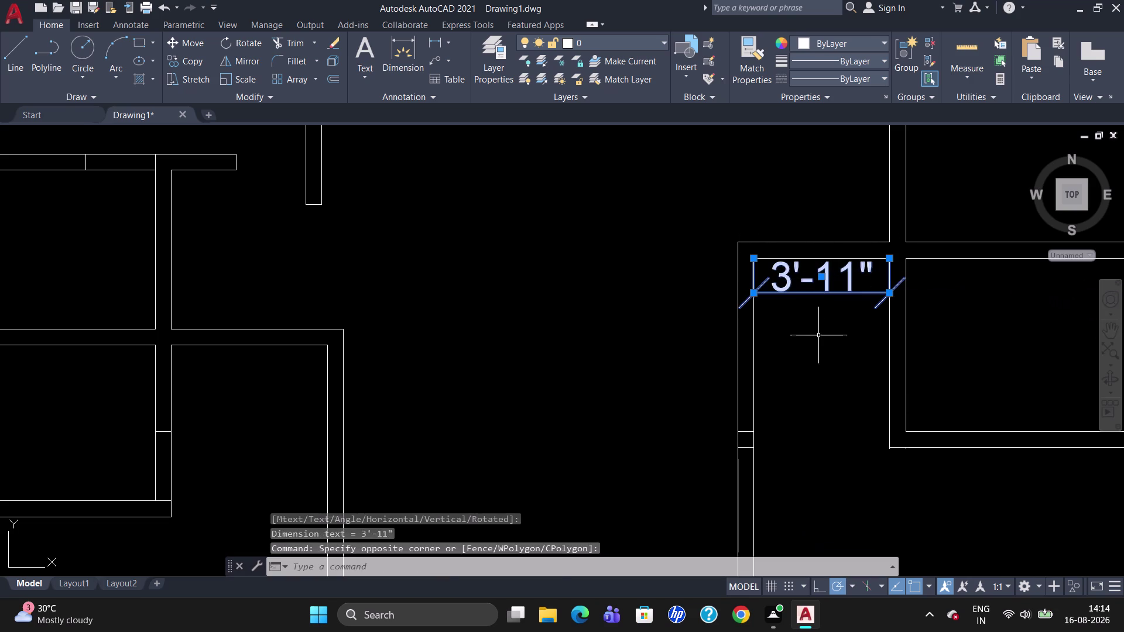
key(Delete)
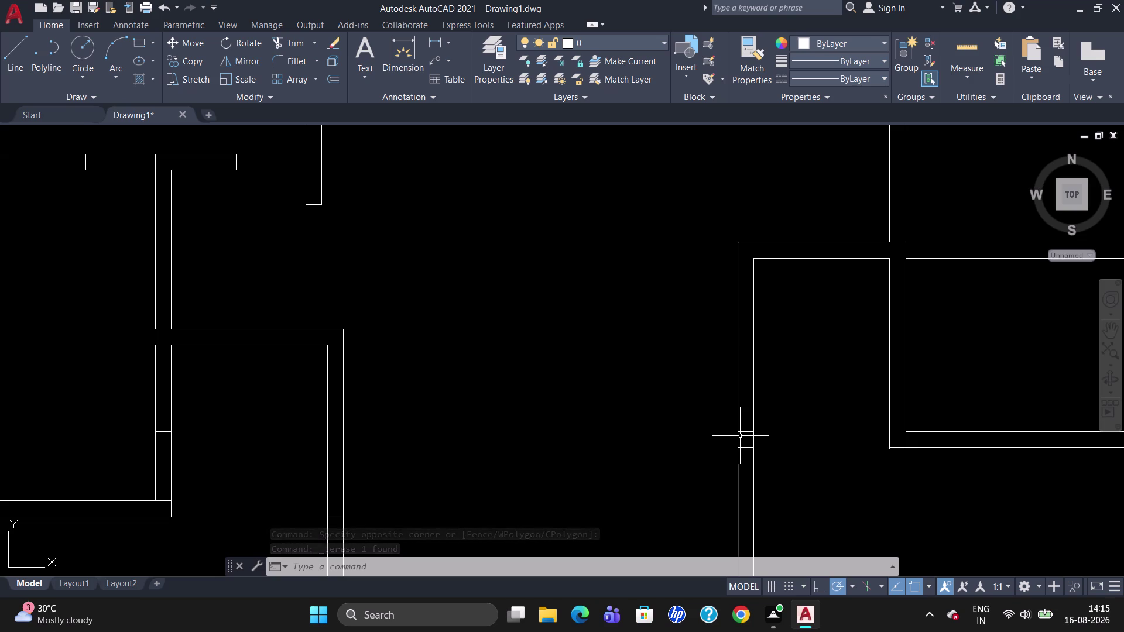
Delete the misplaced vertical and top wall lines.
click(811, 259)
click(755, 309)
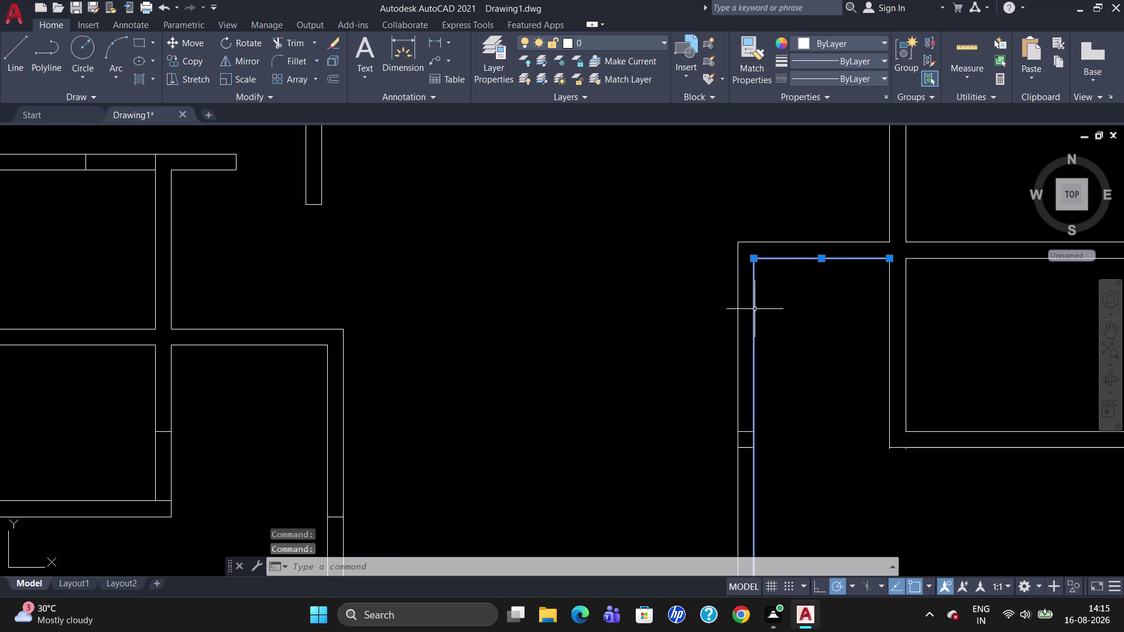
scroll(down, 3)
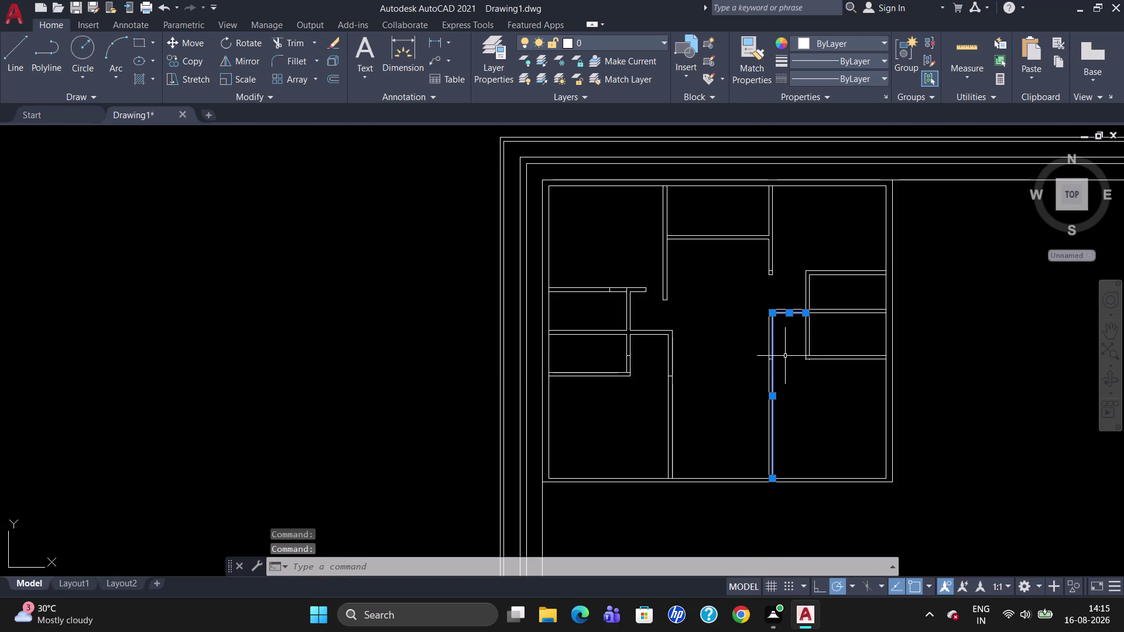
key(Delete)
scroll(up, 3)
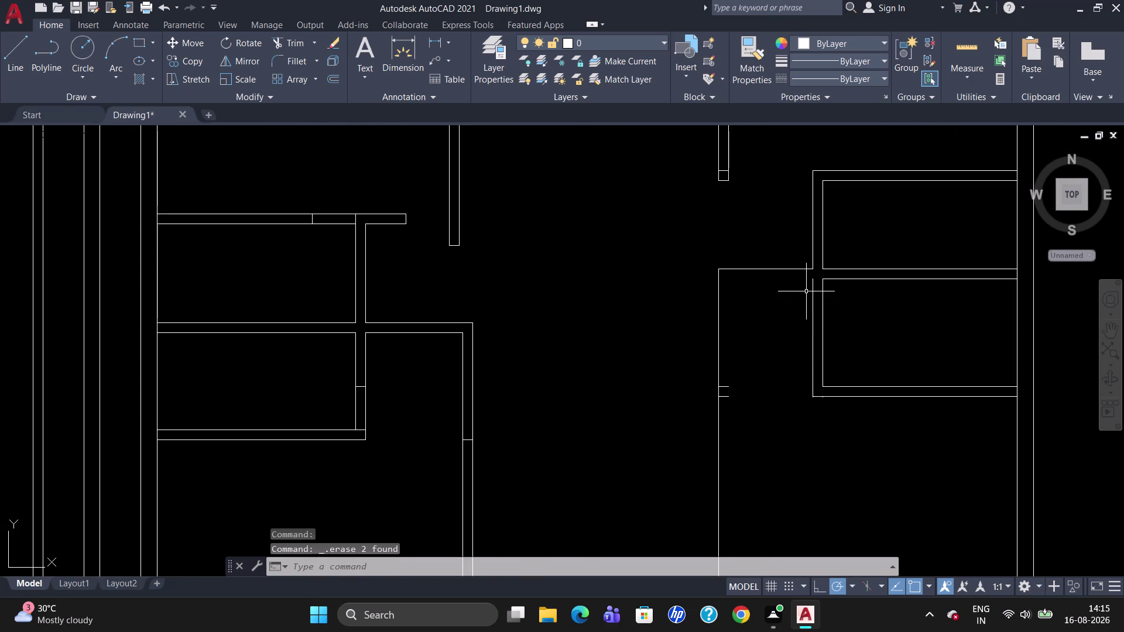
key(l)
key(Return)
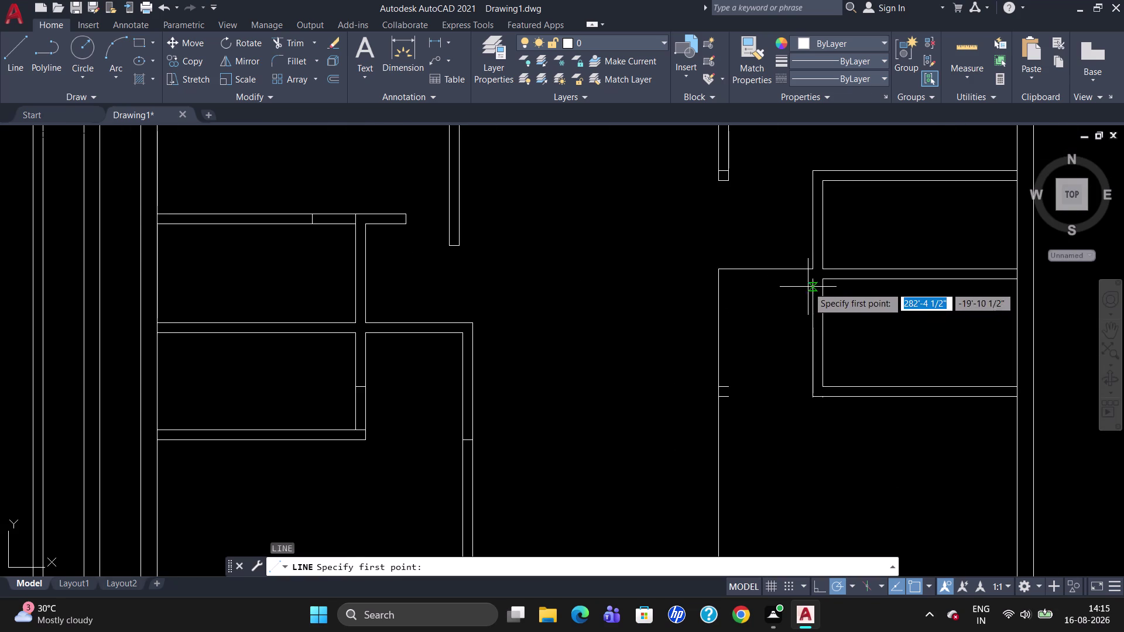
Draw a 4' wall line from the corner, continuing down to the bottom wall.
click(811, 282)
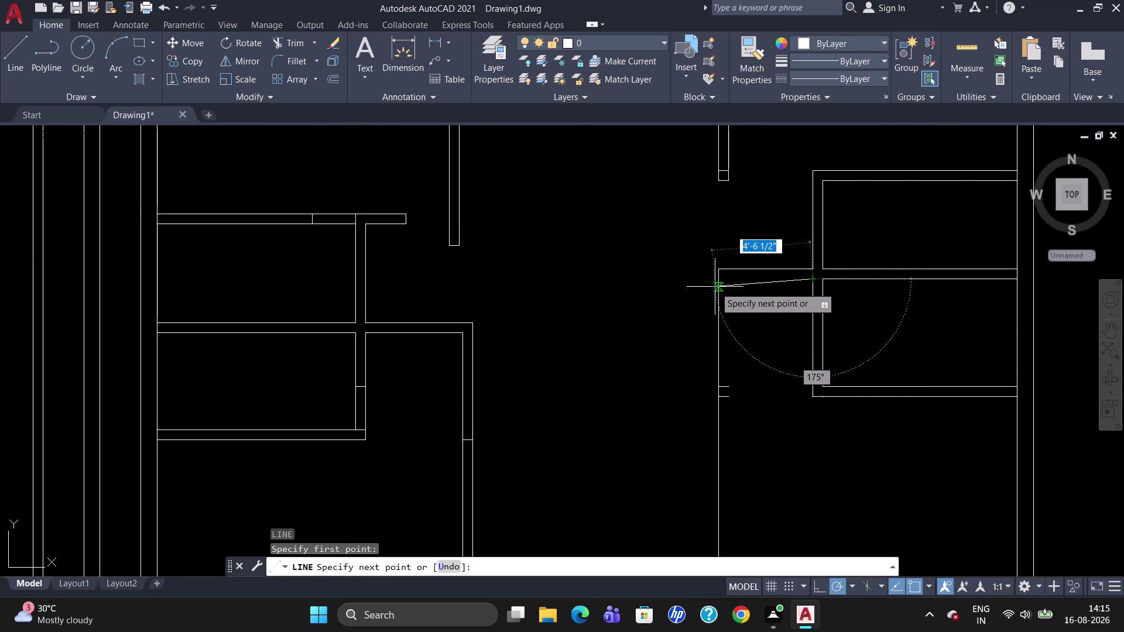
text(4)
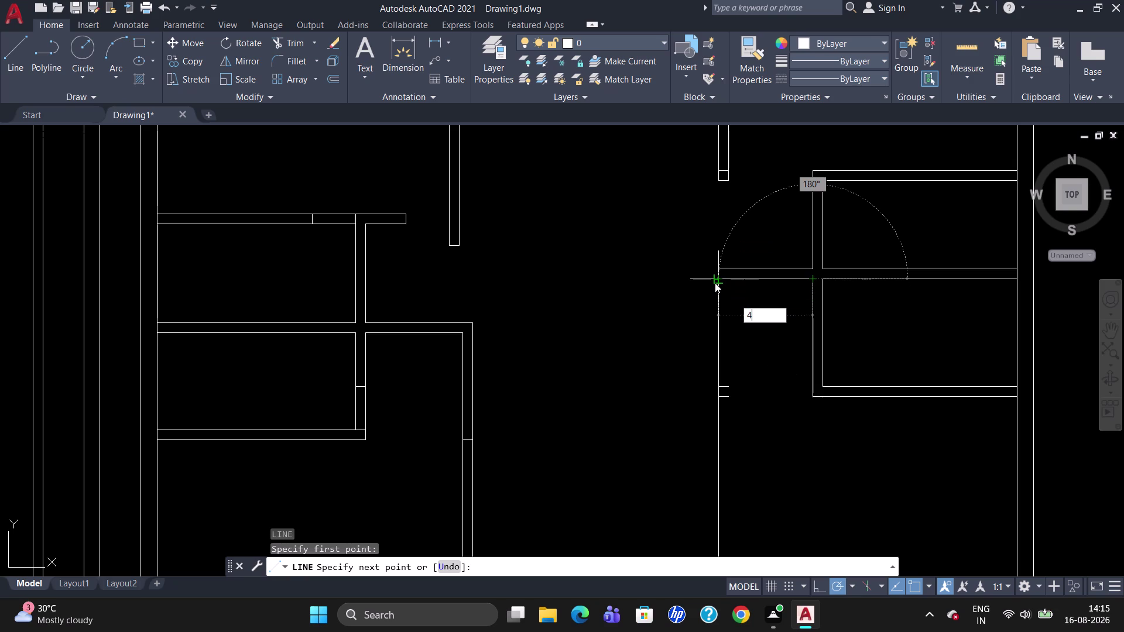
text(')
key(Return)
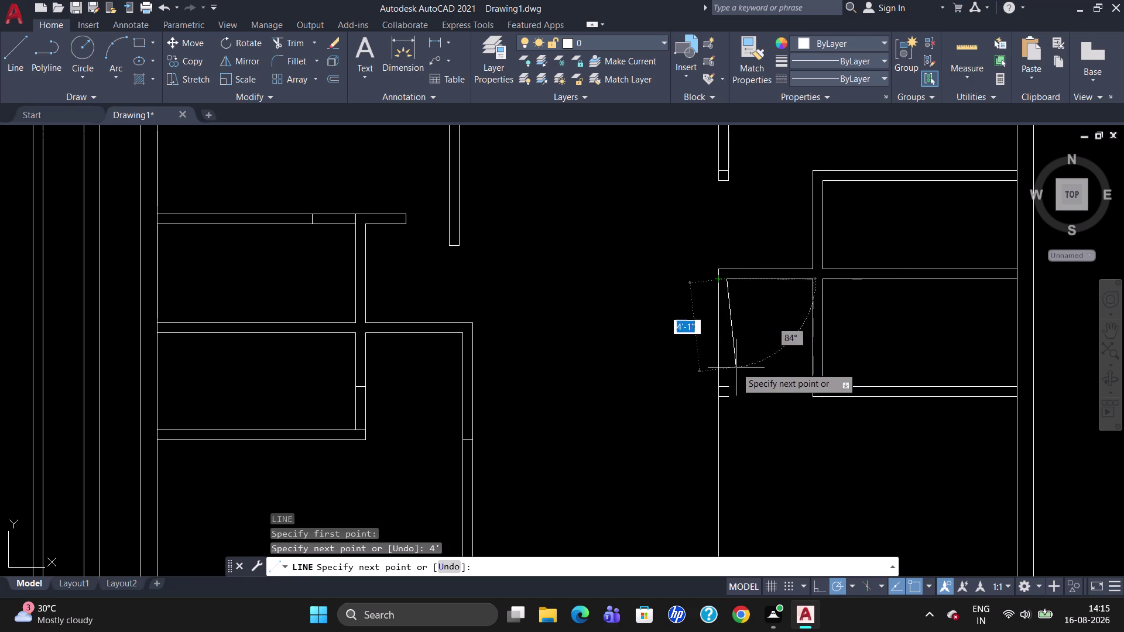
scroll(down, 3)
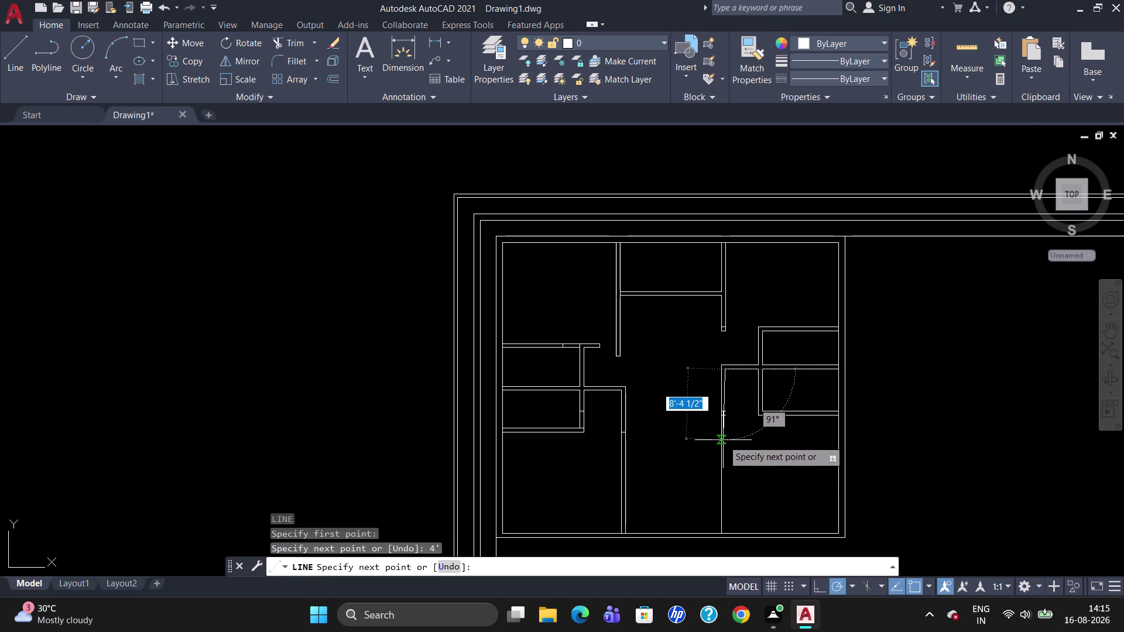
scroll(up, 3)
scroll(up, 3)
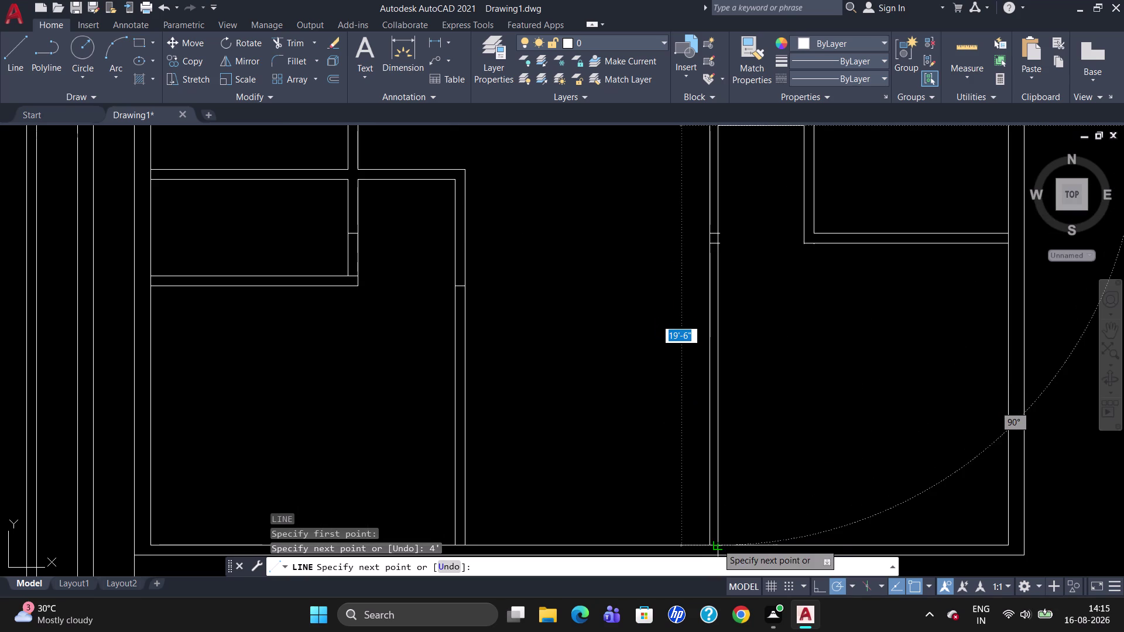
click(718, 543)
key(Escape)
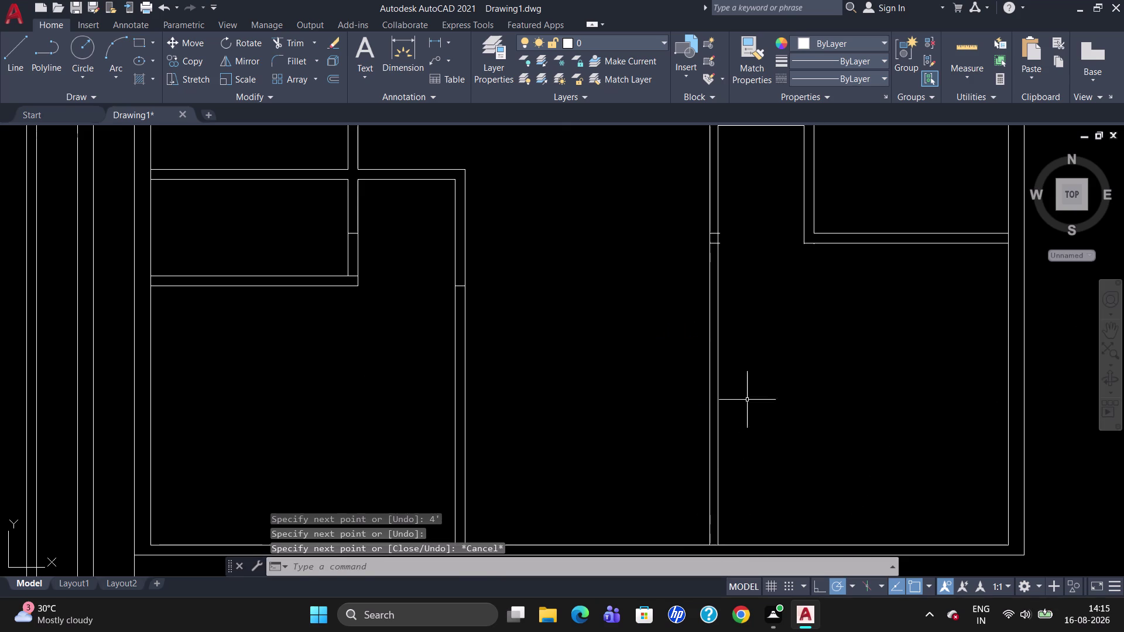
Scroll over the drawing and cancel a stray command.
scroll(down, 3)
scroll(up, 3)
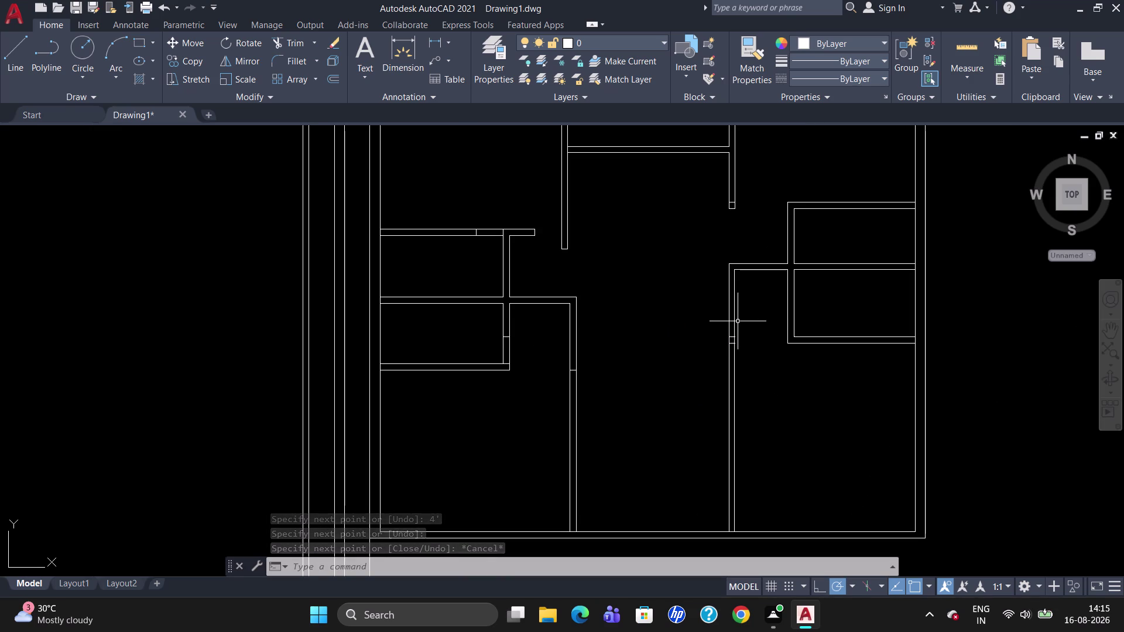
scroll(up, 3)
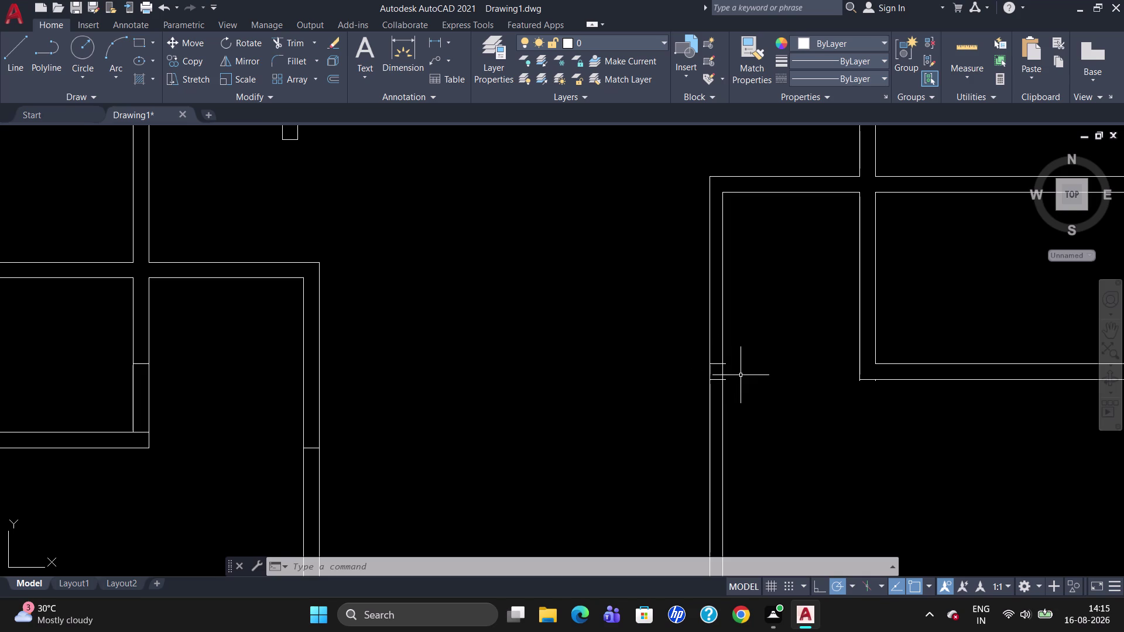
key(t)
key(Escape)
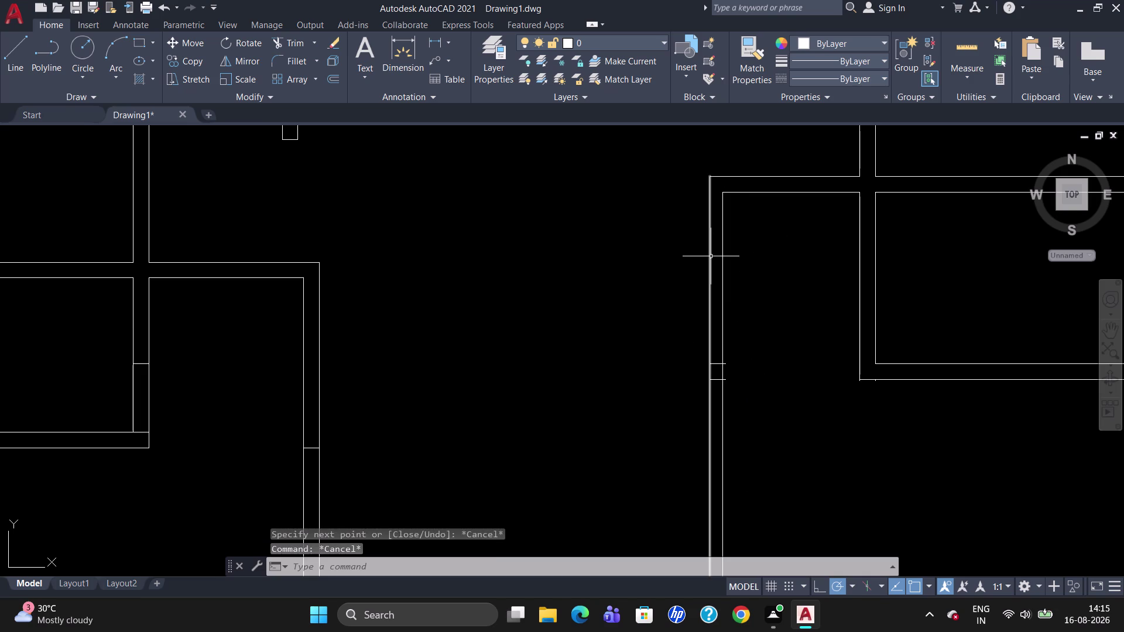
Preview and cancel a 16'-8 1/2" room-width dimension, then delete the outer vertical wall line.
key(d)
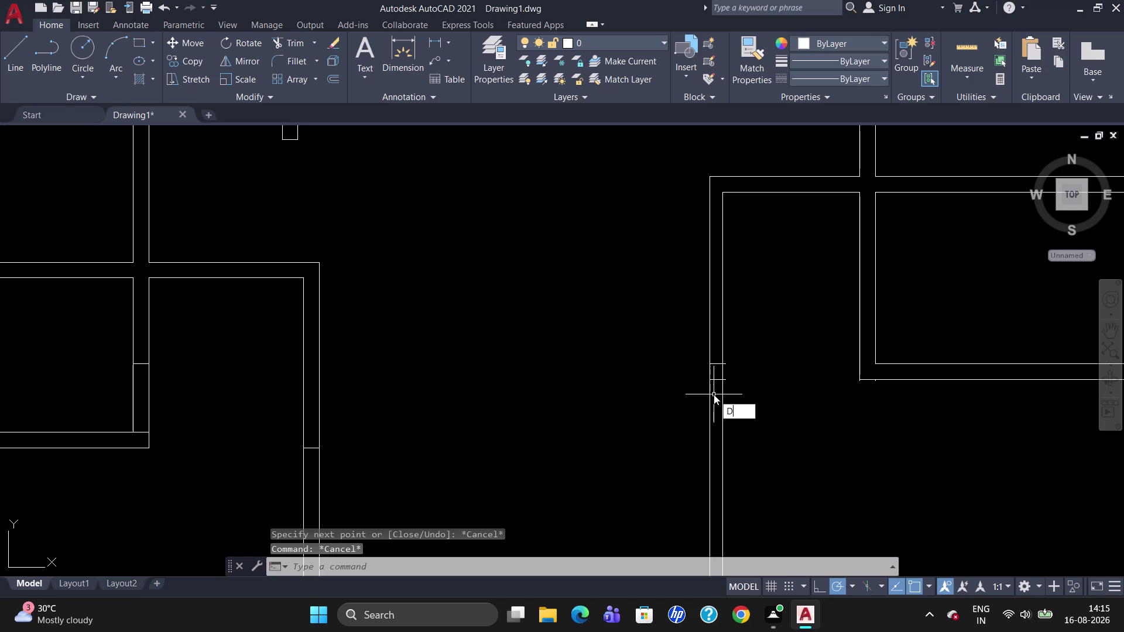
text(LI)
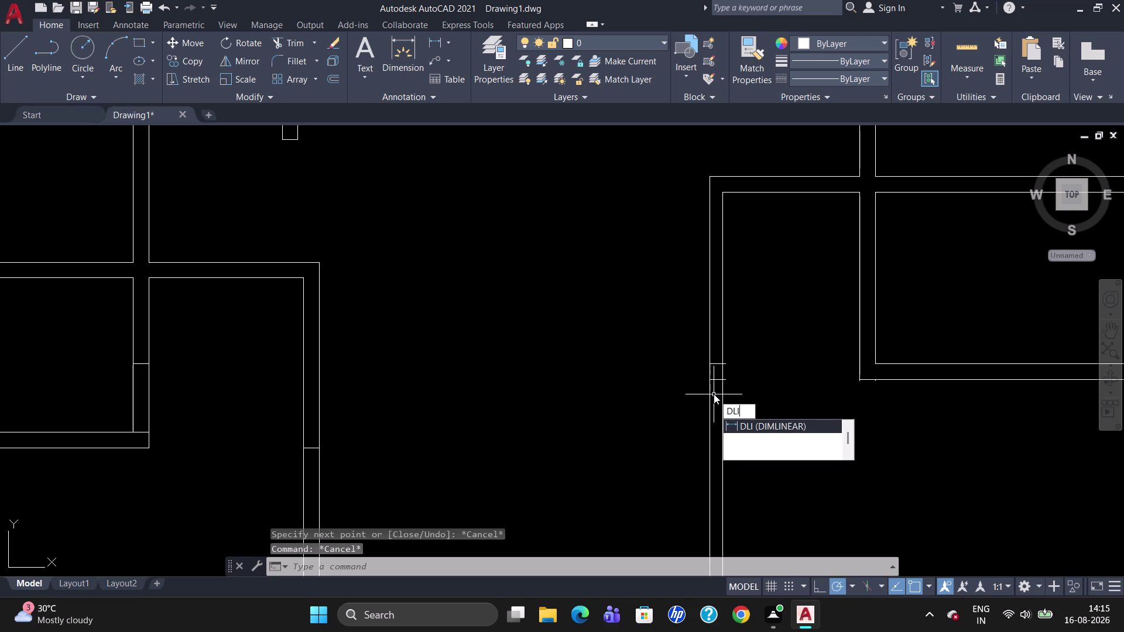
key(Return)
scroll(down, 3)
scroll(up, 3)
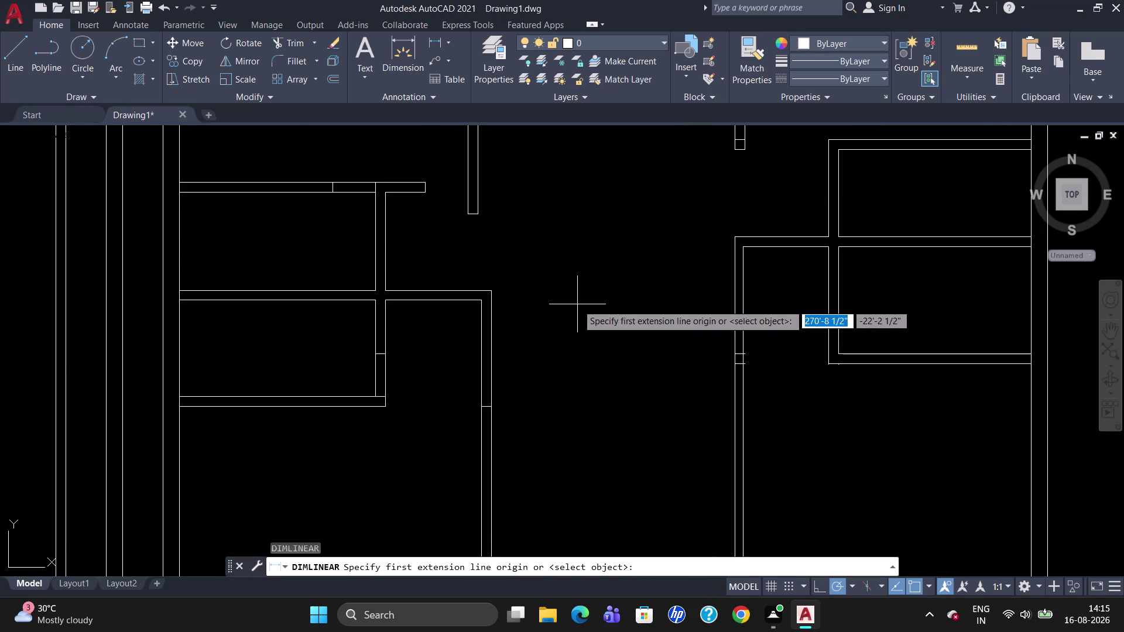
click(386, 259)
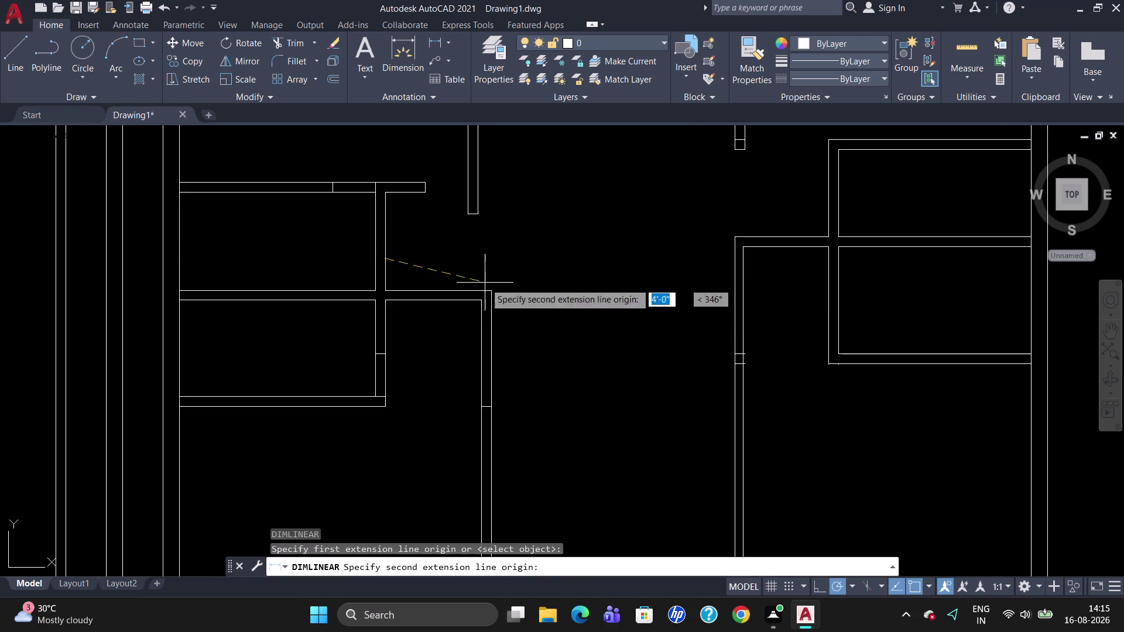
click(743, 267)
click(742, 267)
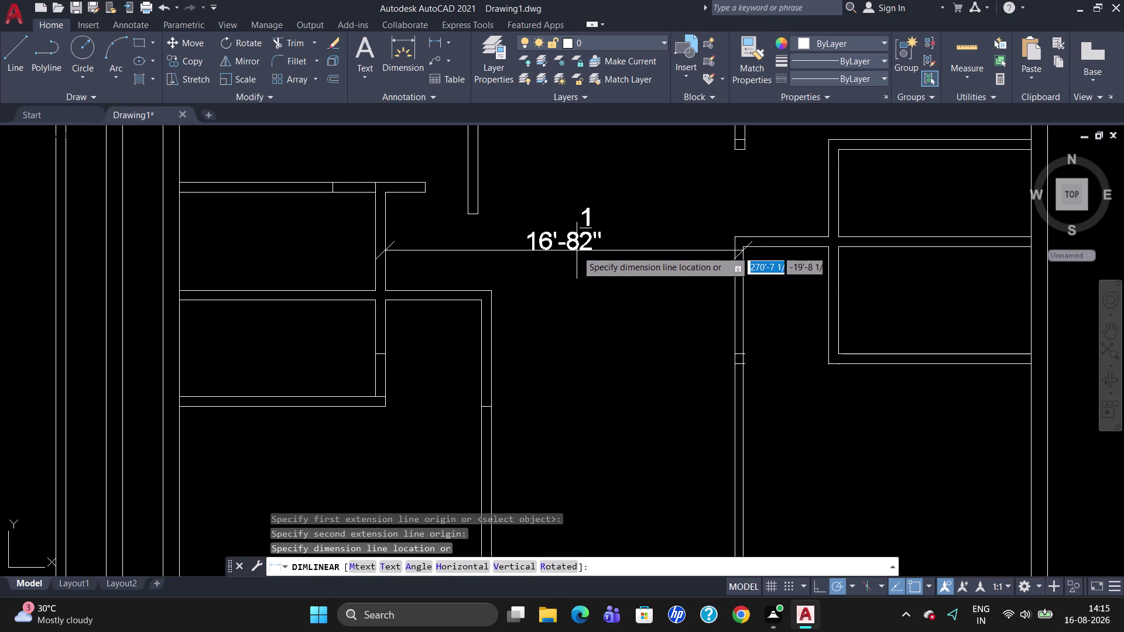
key(Escape)
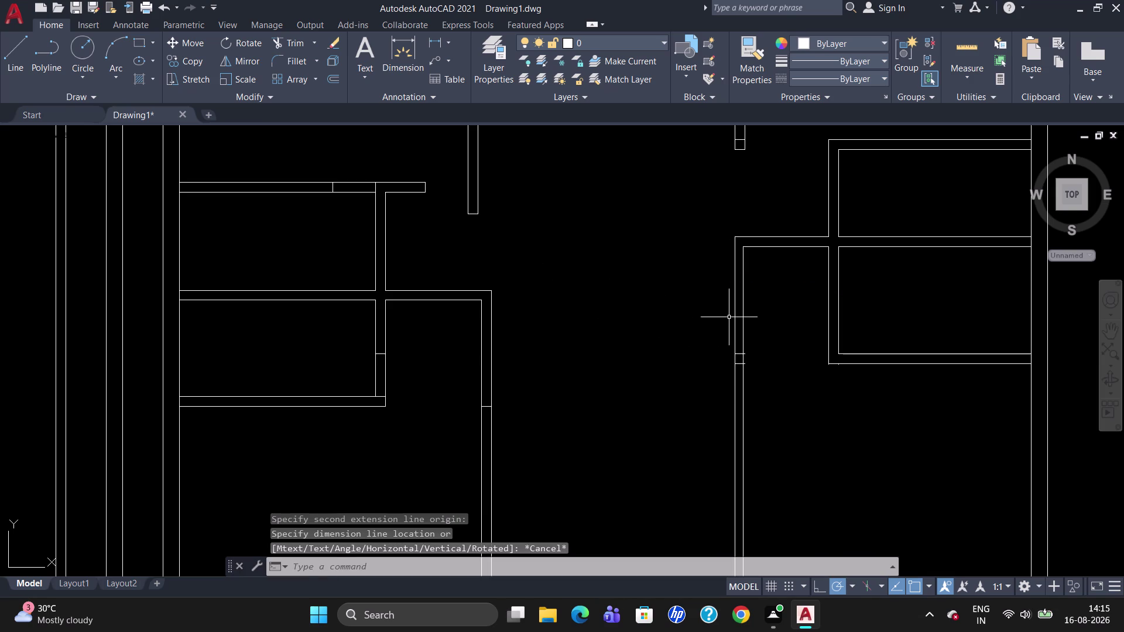
click(735, 311)
key(Delete)
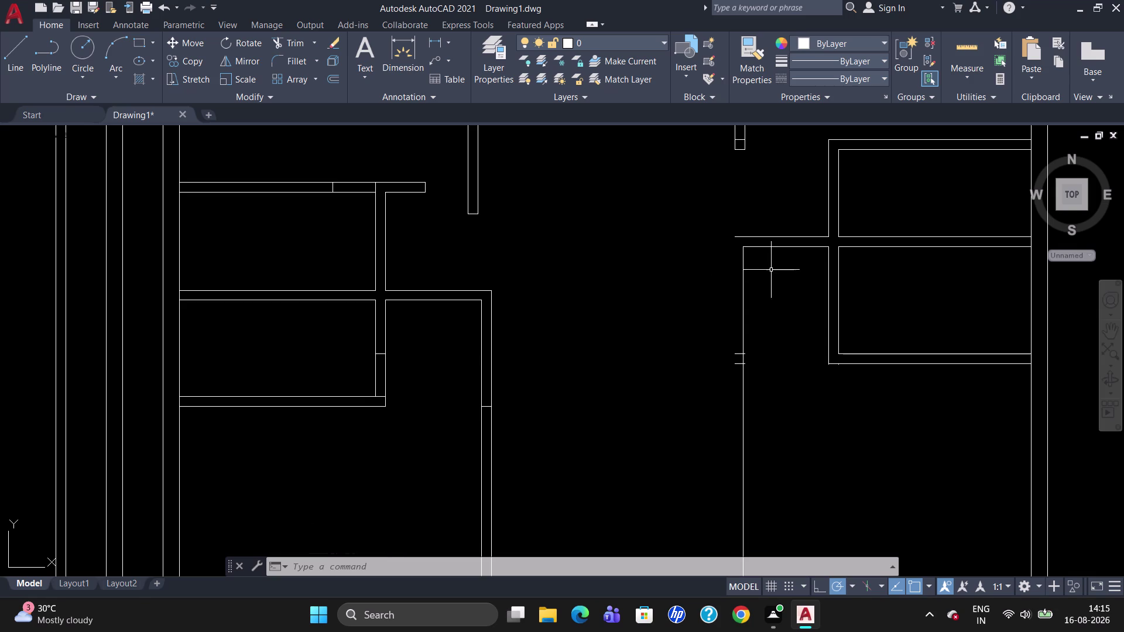
Delete the outer horizontal wall line at the right-hand corner.
click(773, 238)
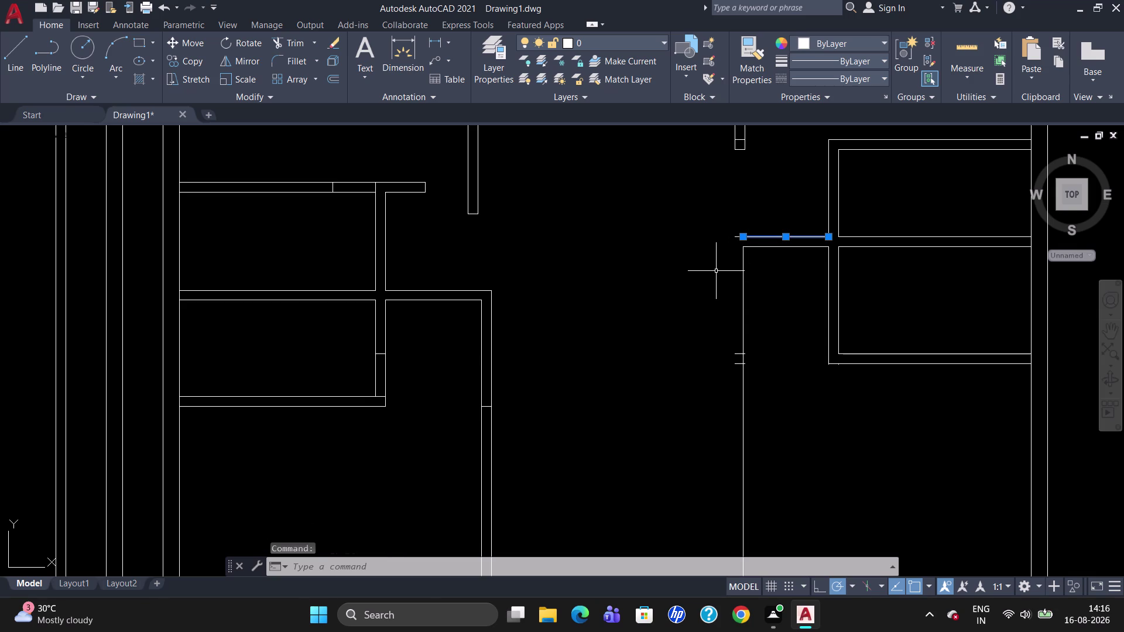
key(Escape)
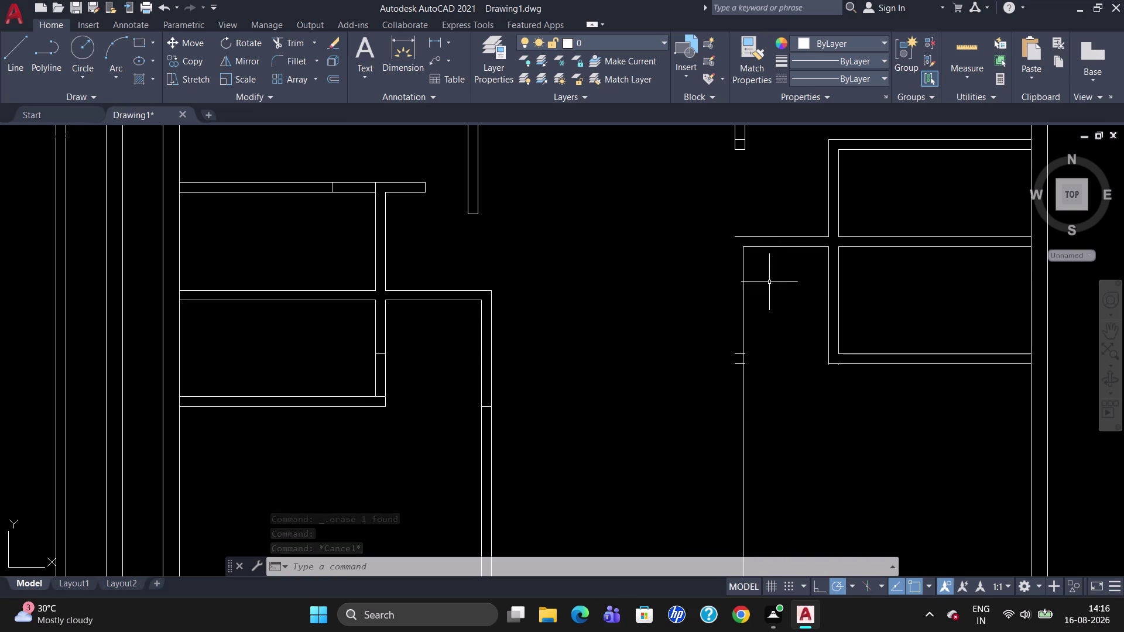
click(758, 236)
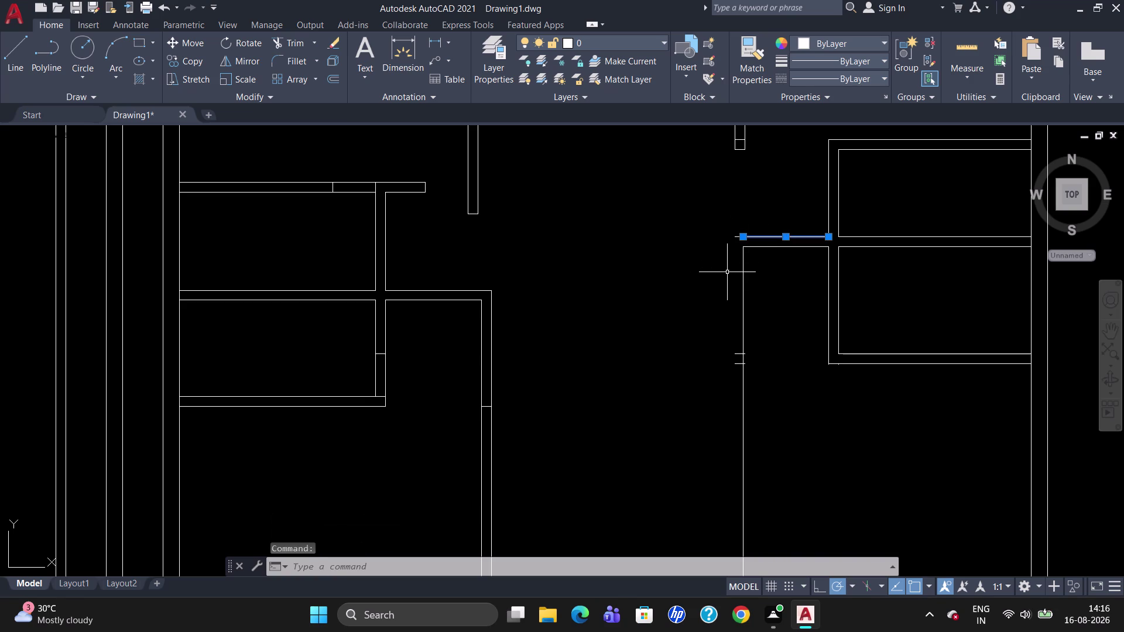
key(Delete)
click(742, 238)
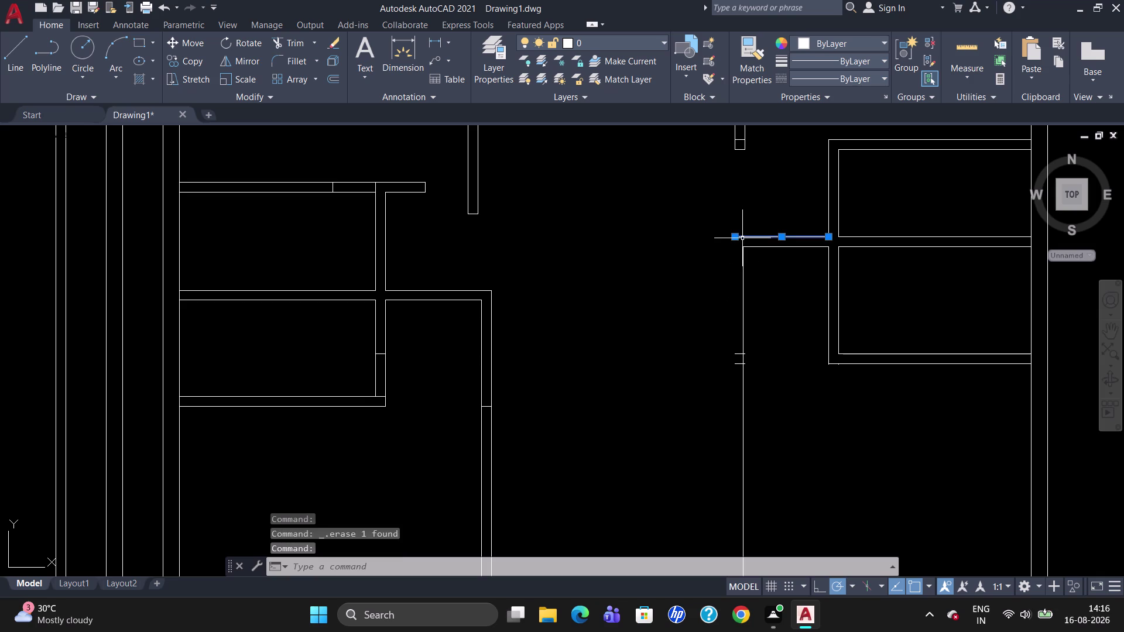
key(Delete)
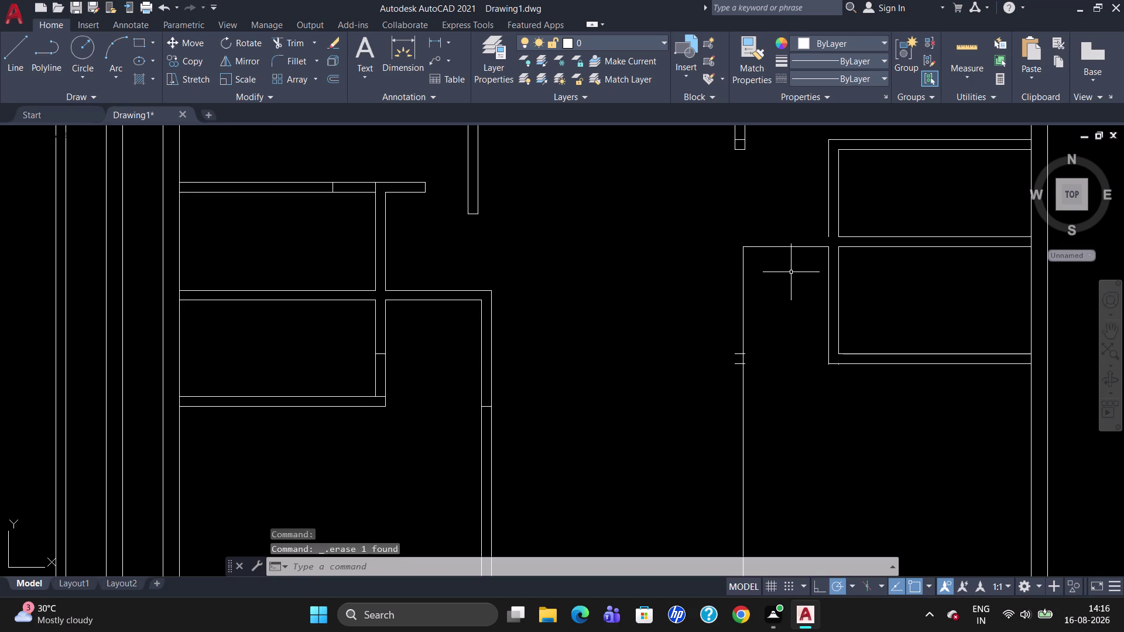
Begin and cancel a line at the corner, then select the inner horizontal wall line.
key(l)
key(Return)
click(825, 236)
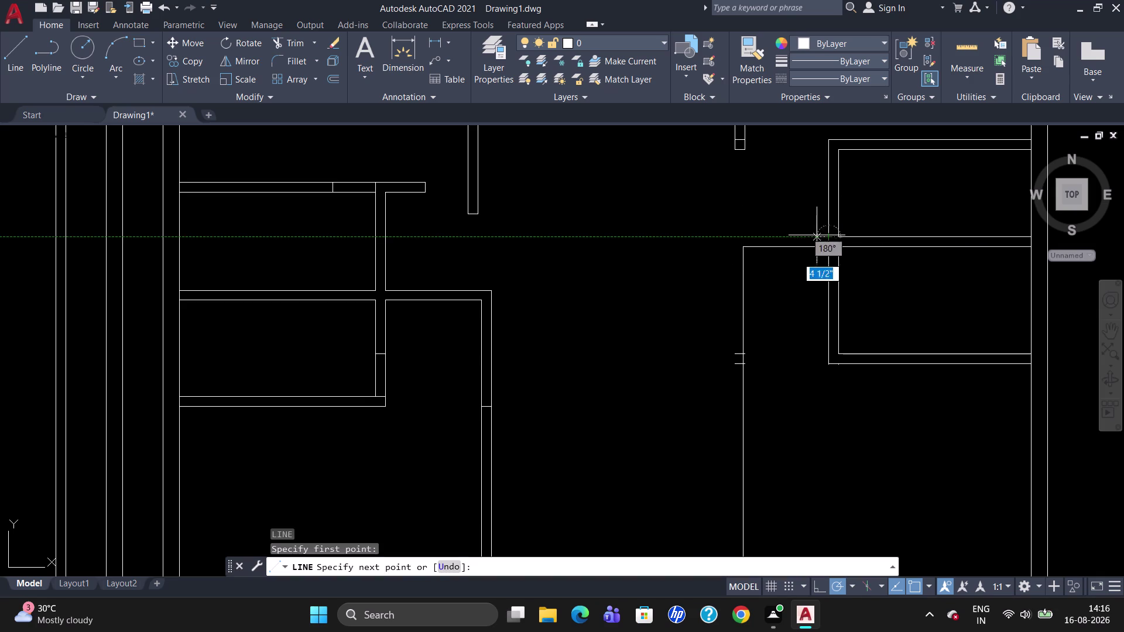
key(Escape)
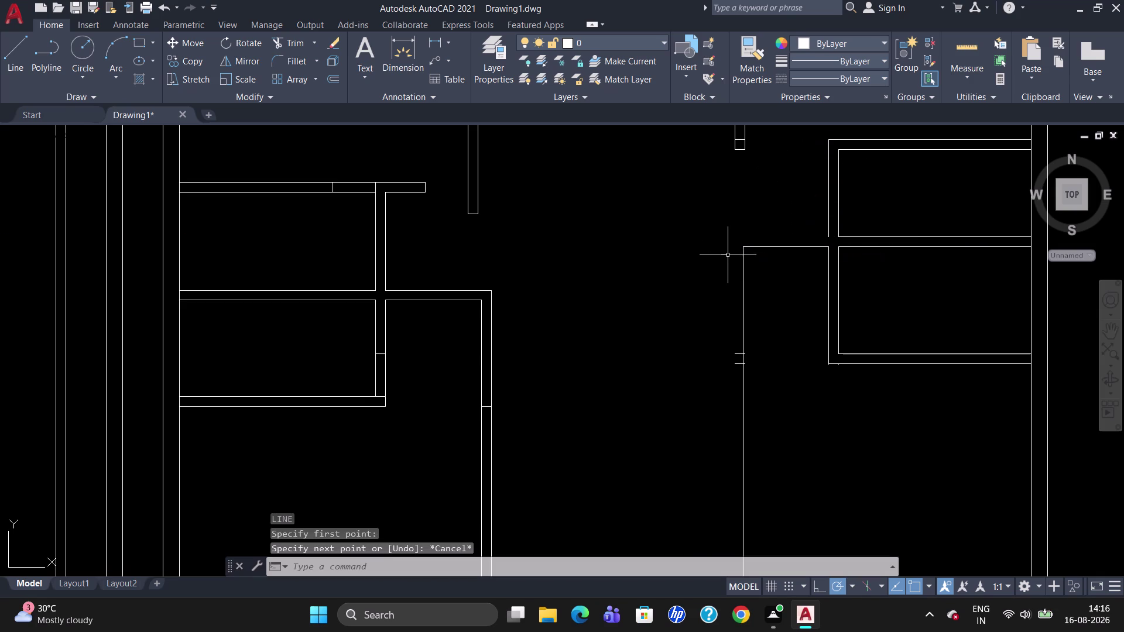
click(781, 245)
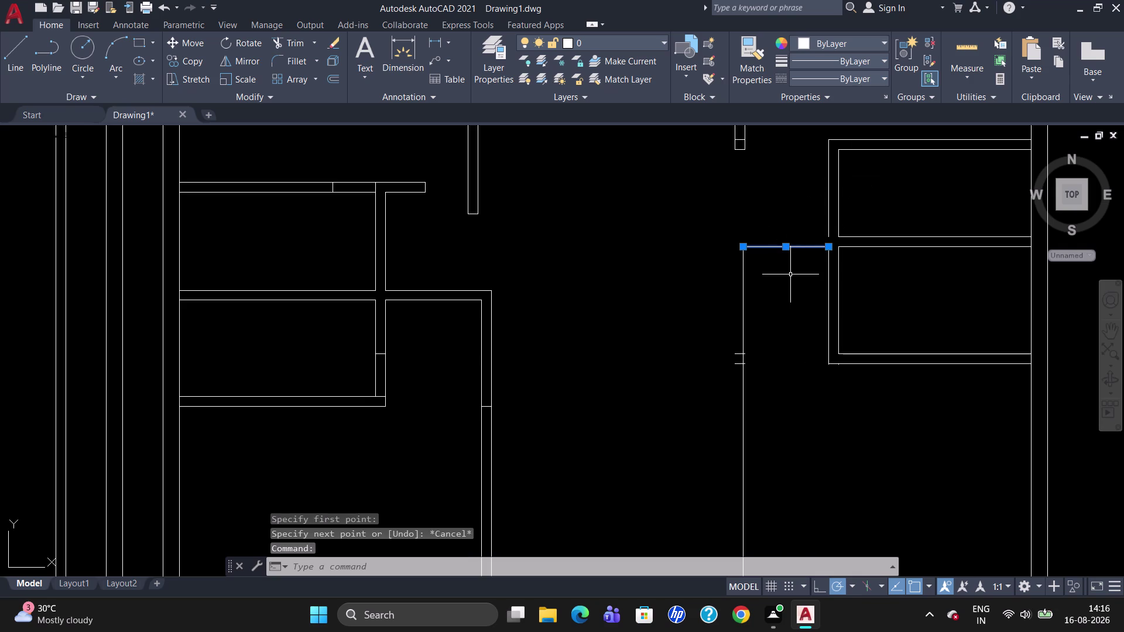
key(Escape)
Try a 5.5" offset of the inner horizontal line, then delete the misplaced copy.
key(o)
key(Return)
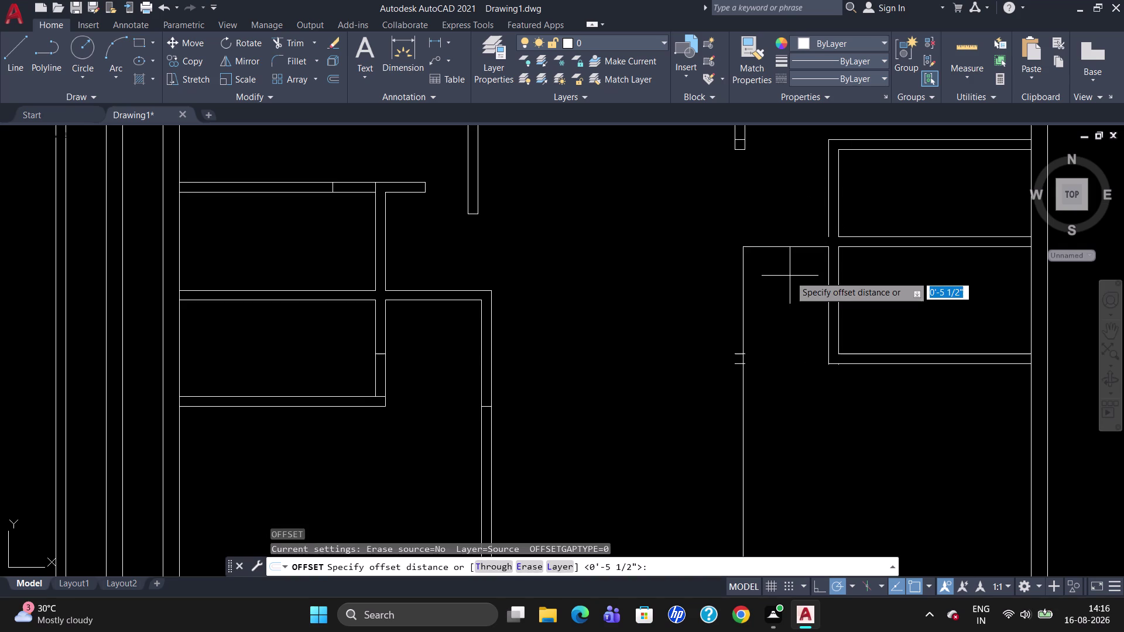
text(5.5)
key(shift+quotedbl)
key(Return)
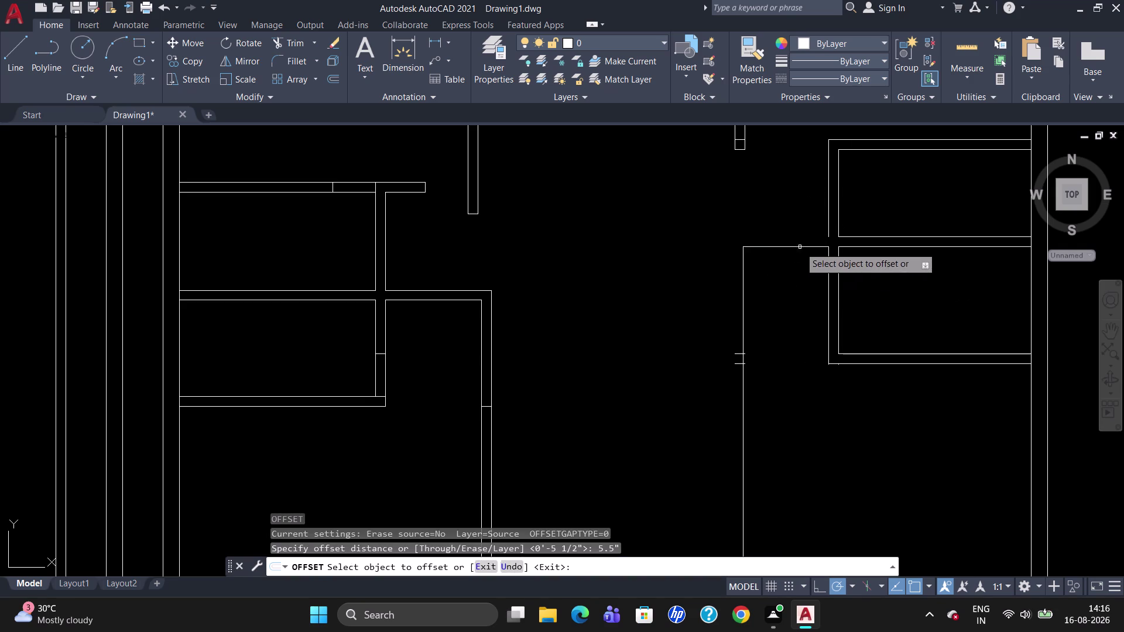
click(799, 247)
click(798, 241)
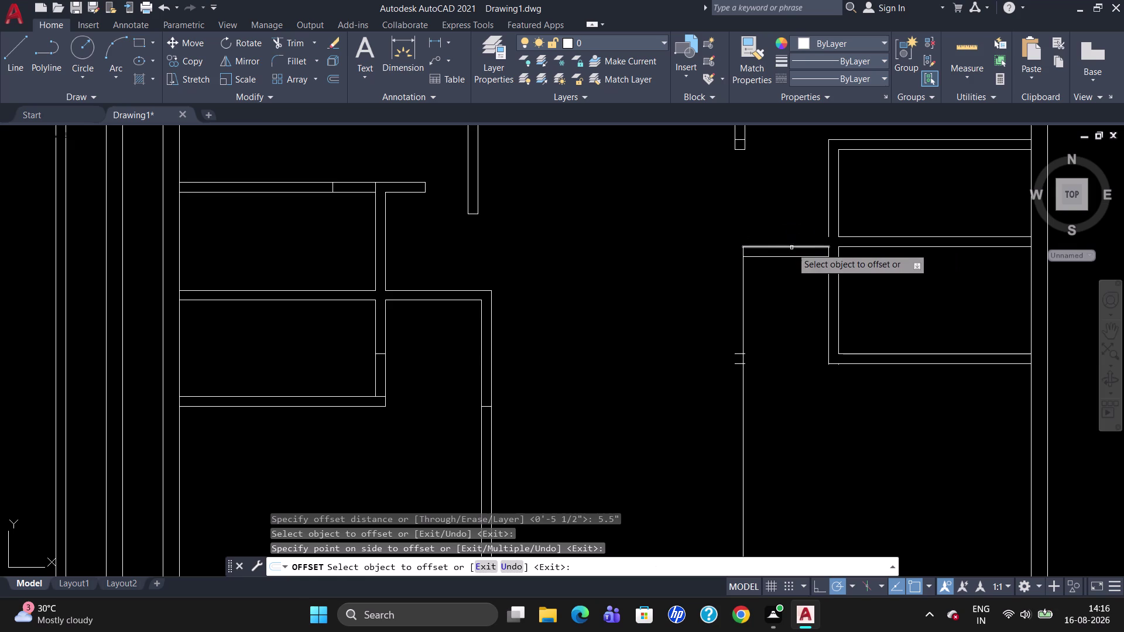
click(787, 246)
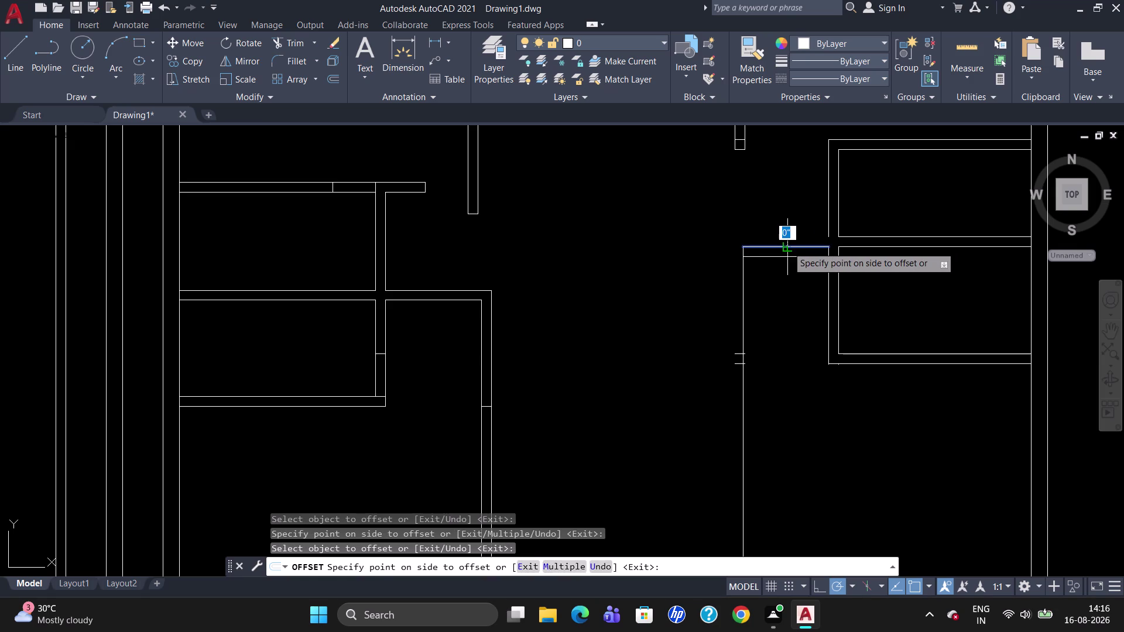
key(Escape)
click(782, 259)
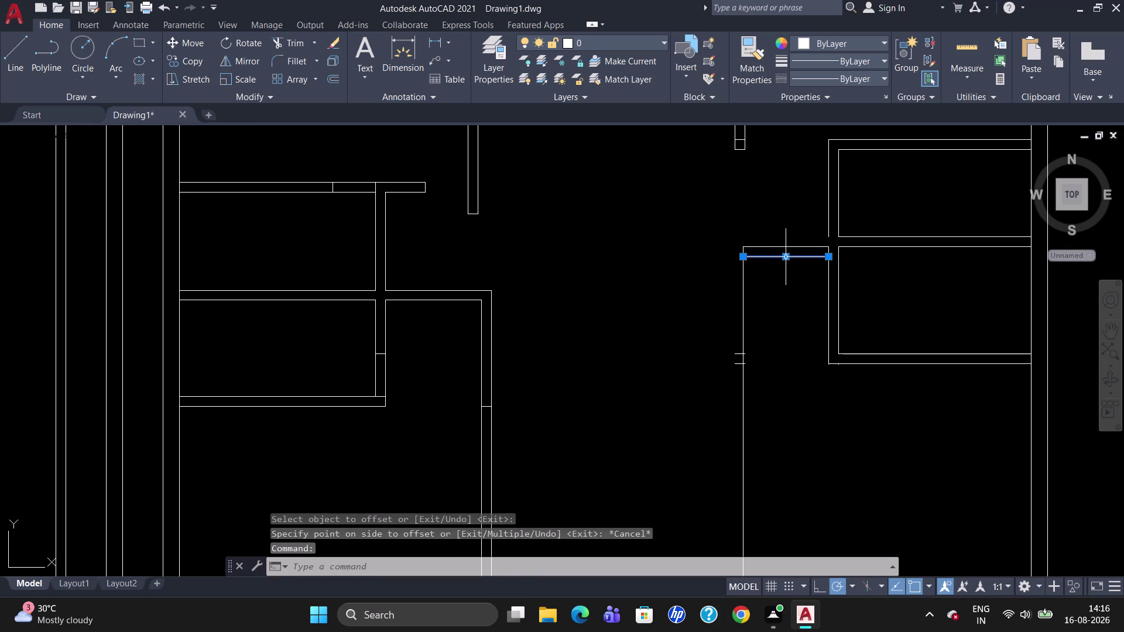
key(BackSpace)
key(Delete)
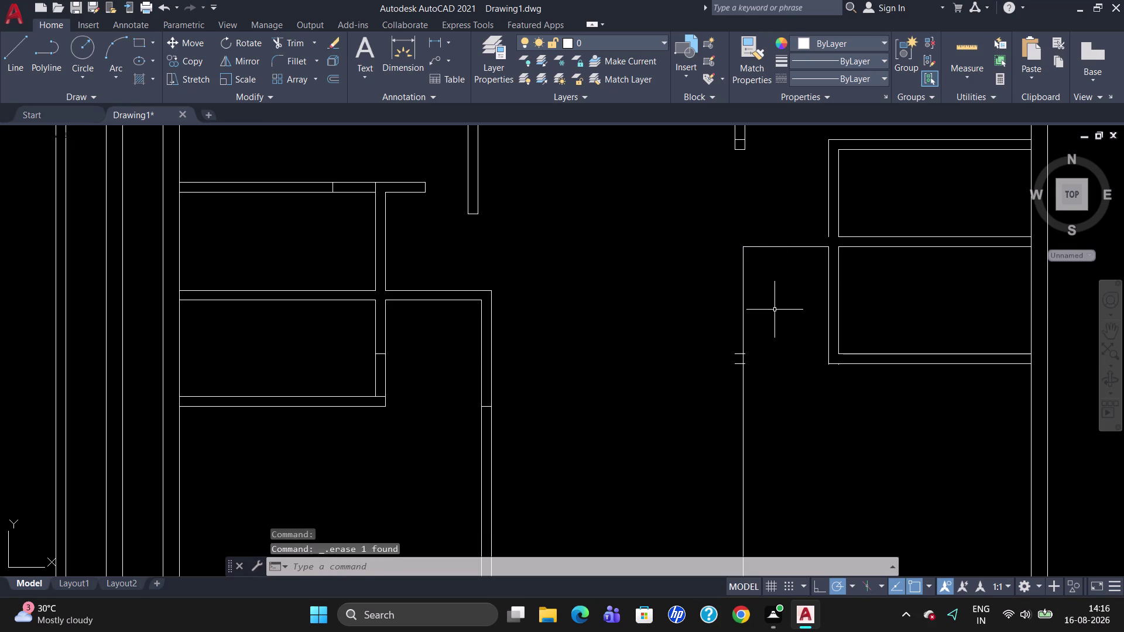
Offset the inner horizontal line 5.5" upward and the inner vertical line 5.5" leftward.
key(o)
key(Return)
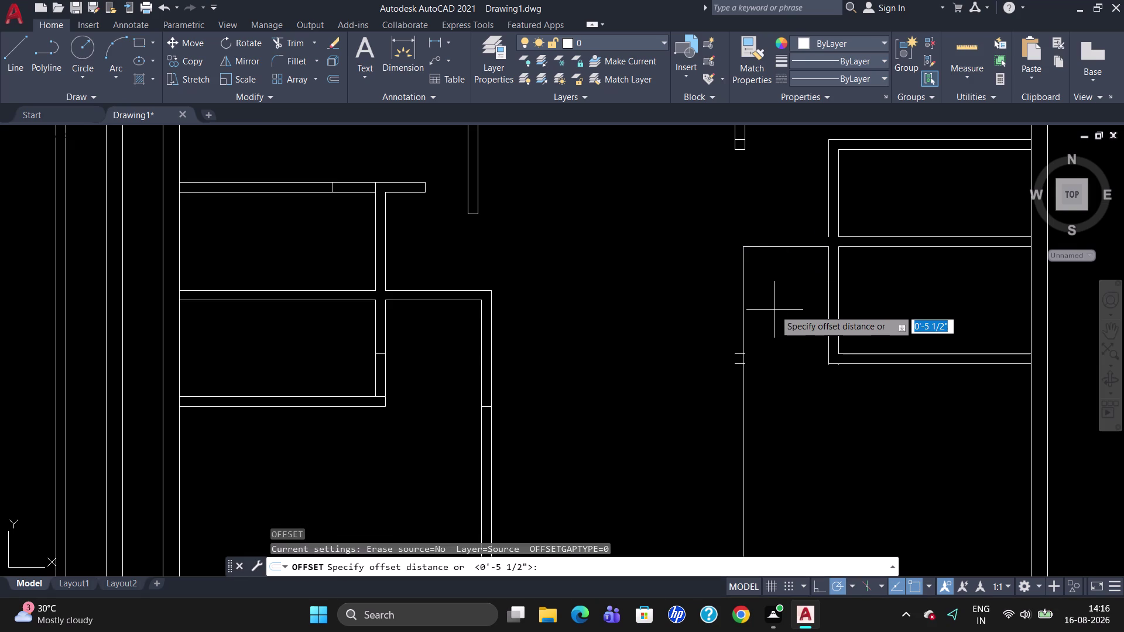
text(5.5")
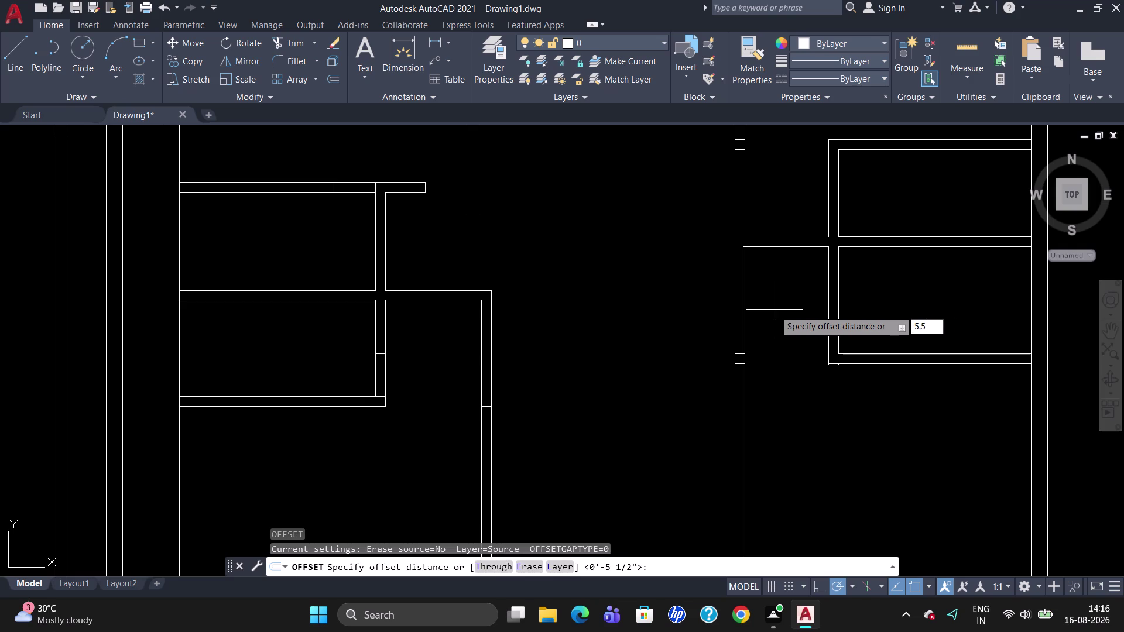
key(Return)
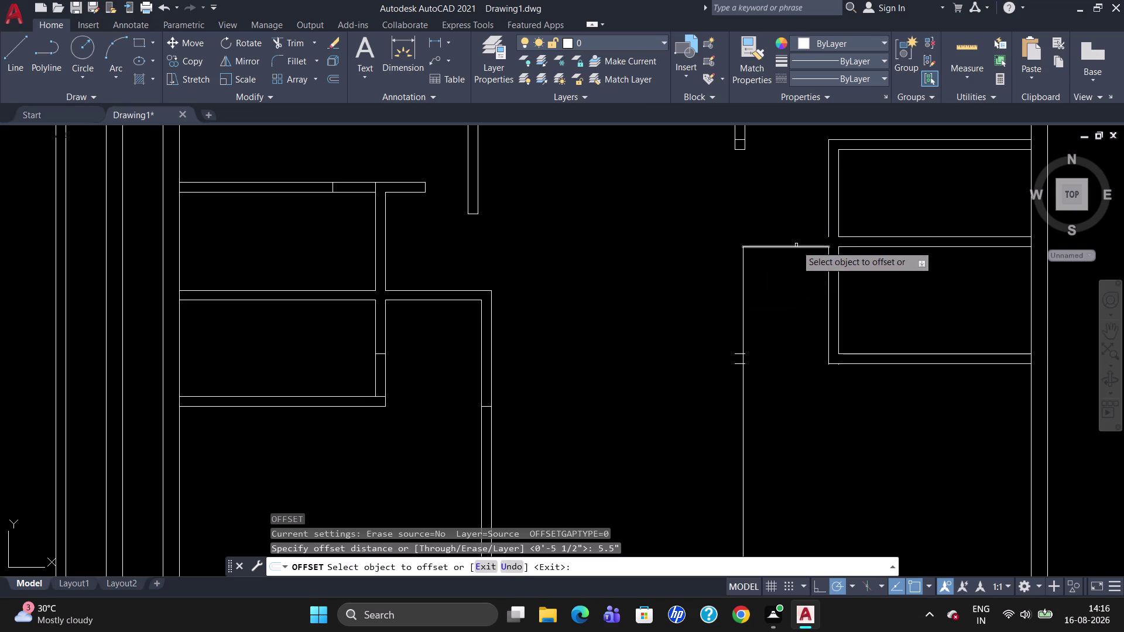
click(796, 245)
click(799, 238)
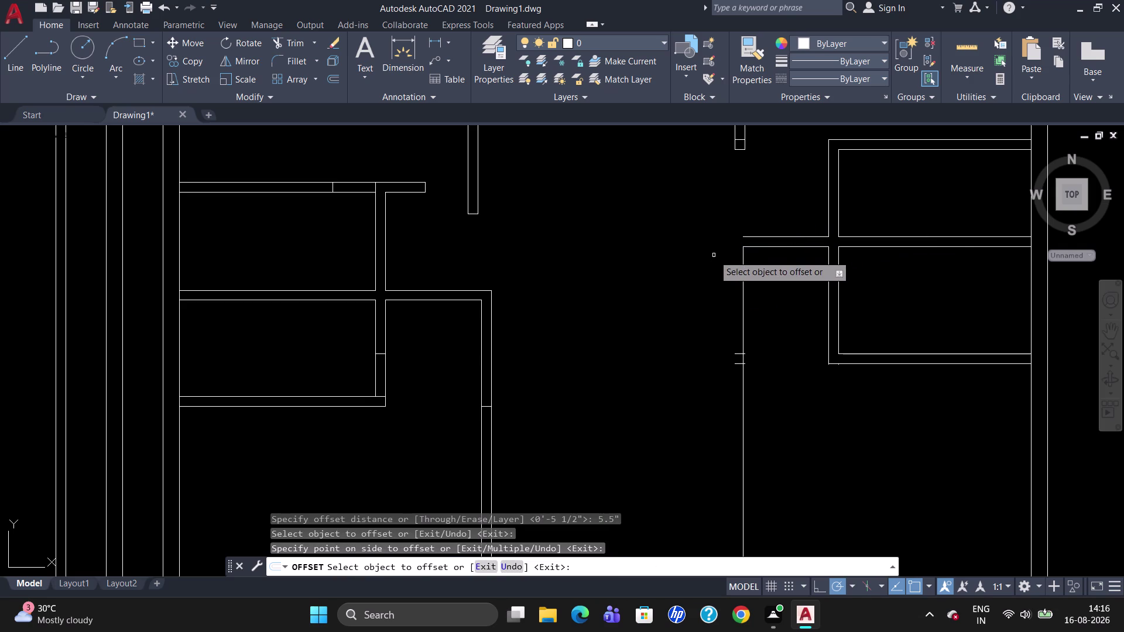
click(744, 300)
text(5)
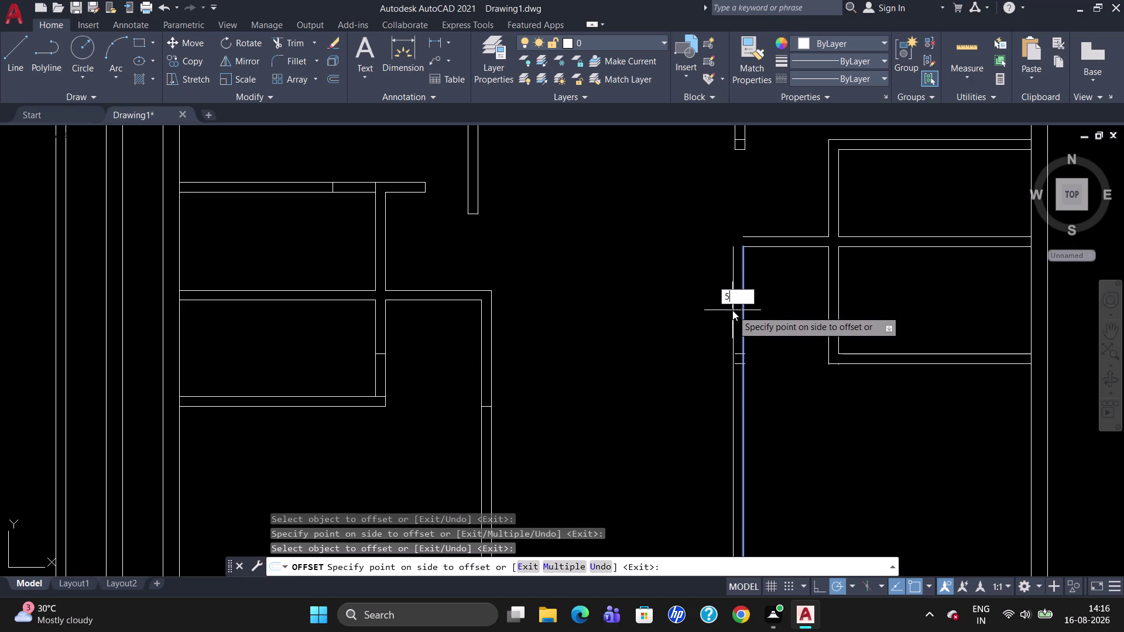
text(.5)
key(shift+quotedbl)
key(Return)
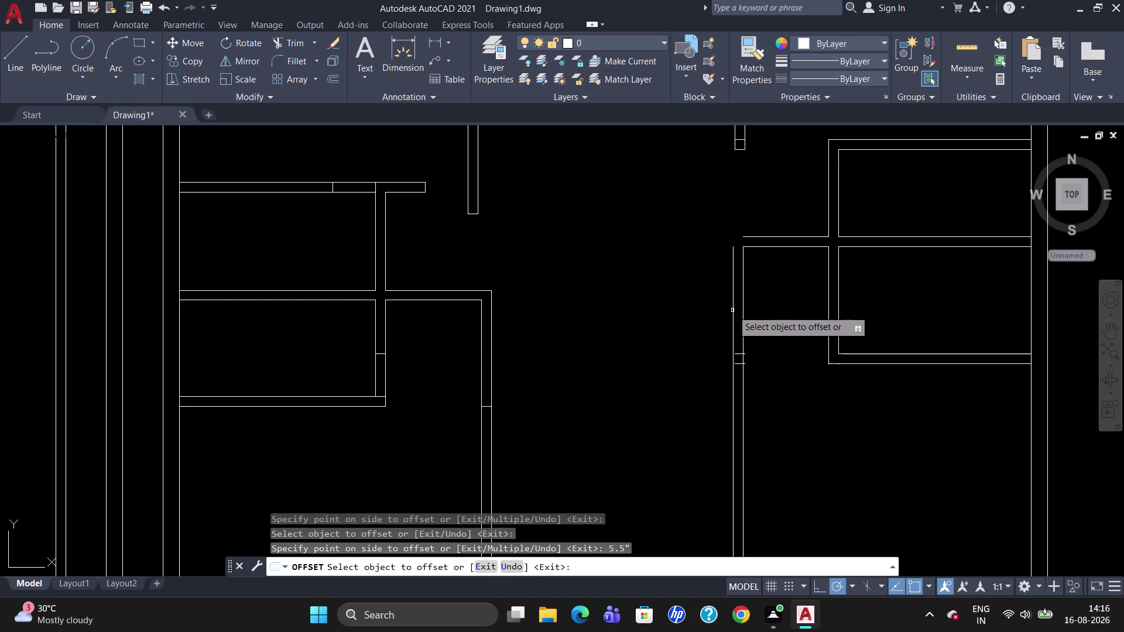
key(Escape)
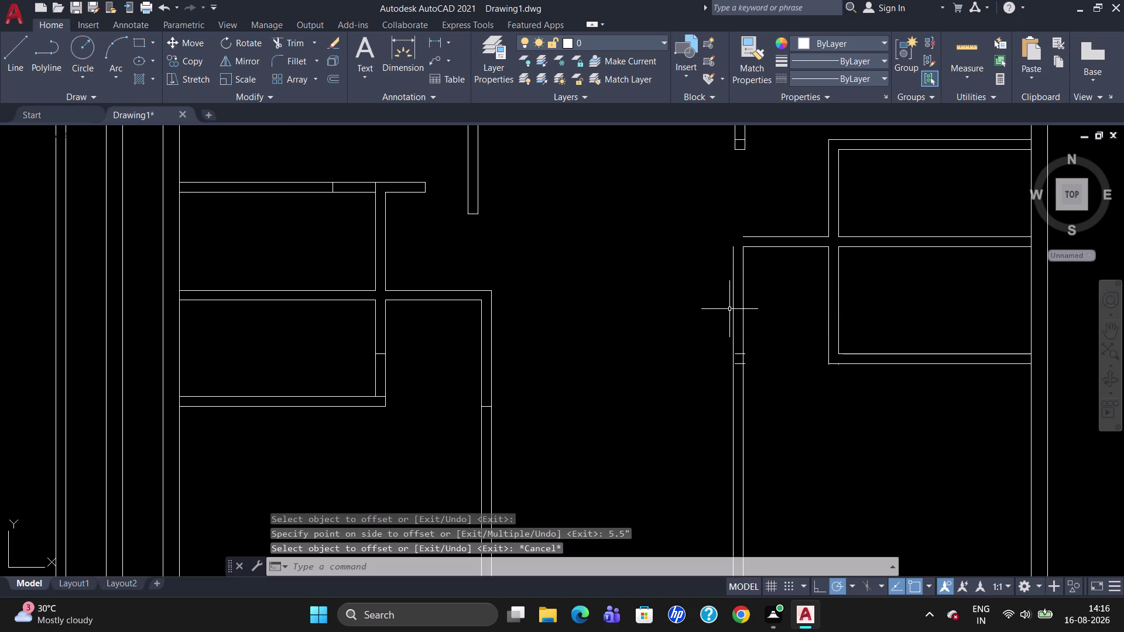
Delete the two stray short line pieces.
scroll(up, 3)
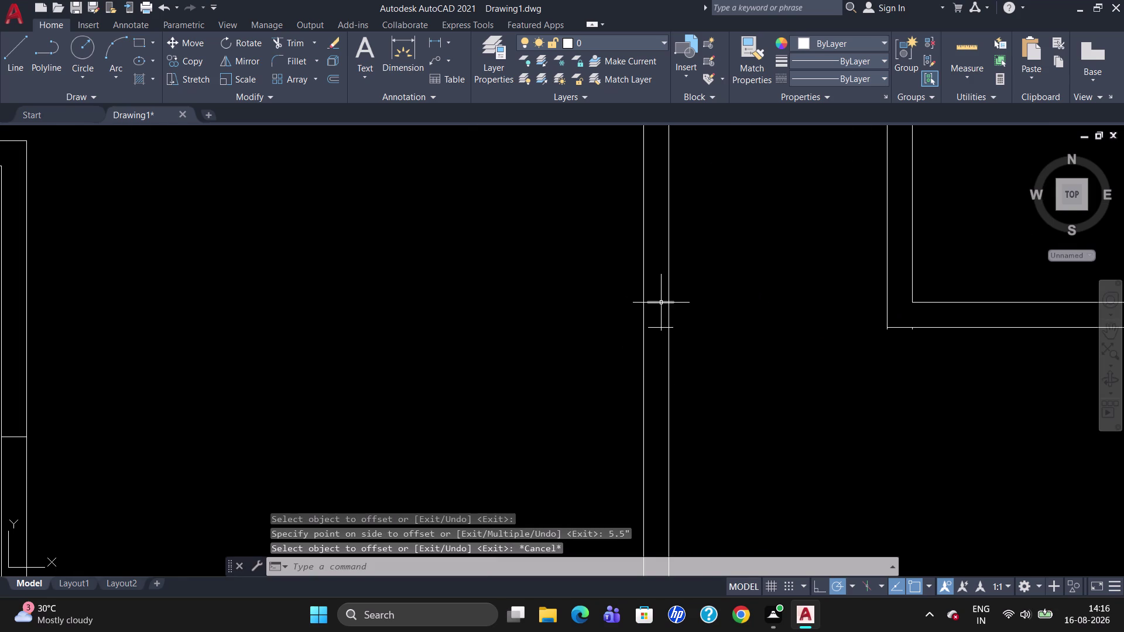
click(661, 303)
click(660, 328)
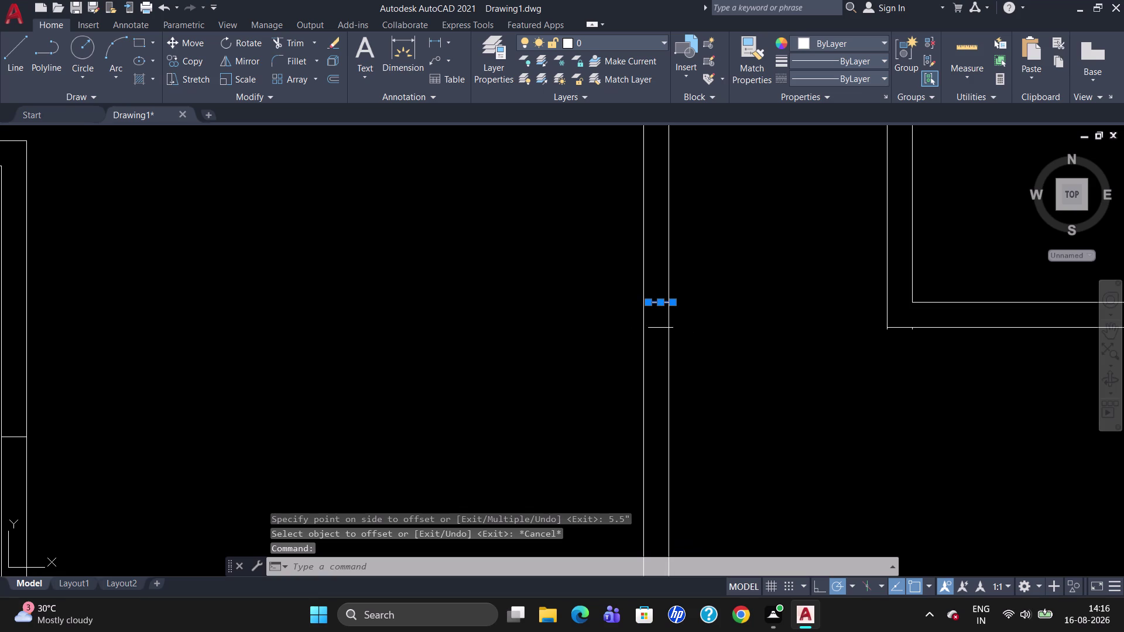
key(Delete)
scroll(down, 3)
scroll(up, 3)
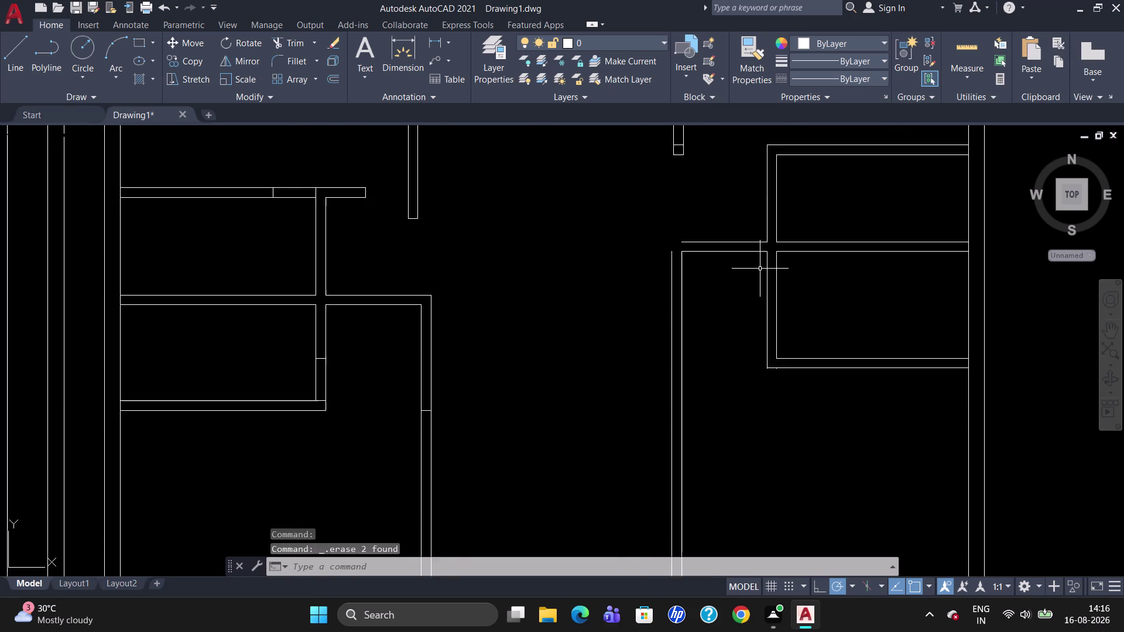
scroll(up, 3)
Draw a short horizontal stub line leftward from the upper wall corner.
scroll(down, 3)
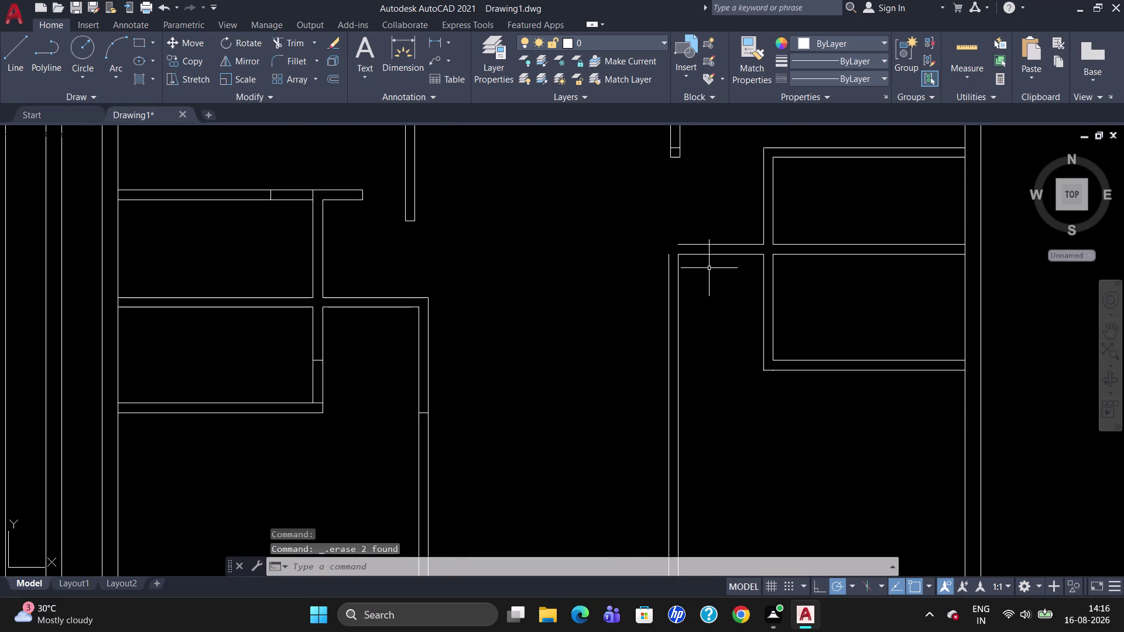
scroll(down, 3)
scroll(up, 3)
scroll(up, 3)
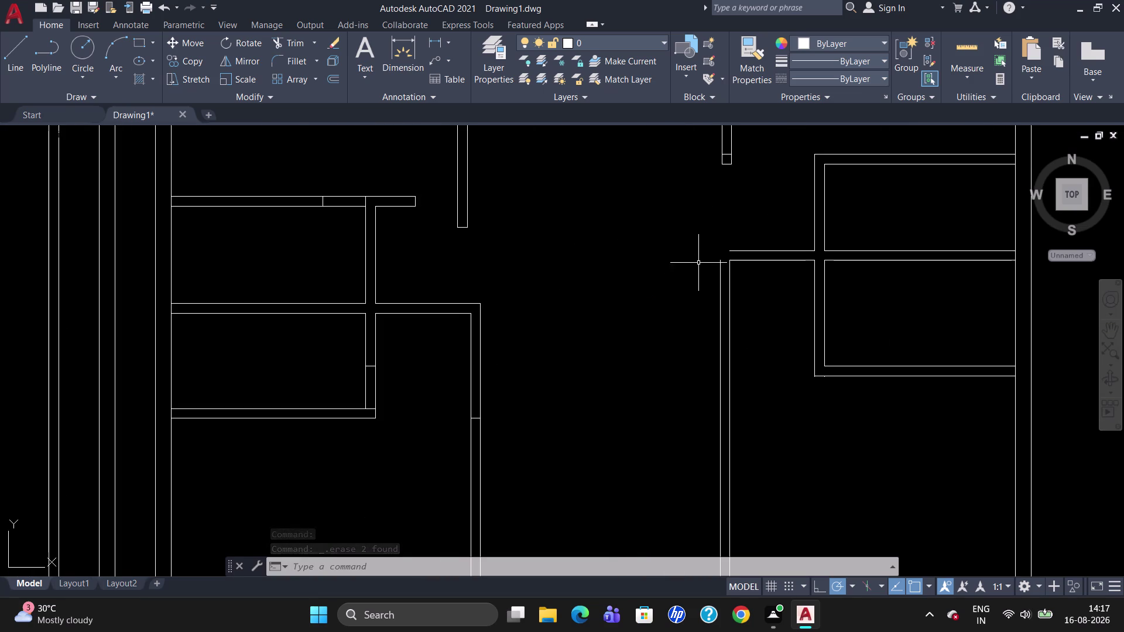
key(l)
key(Return)
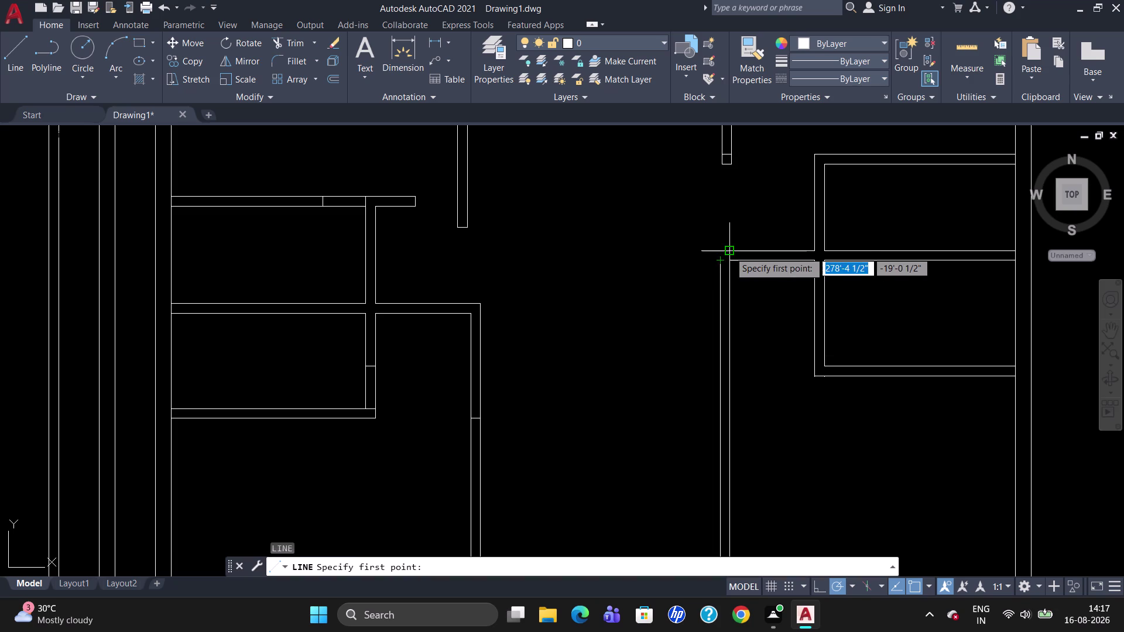
click(730, 251)
click(676, 257)
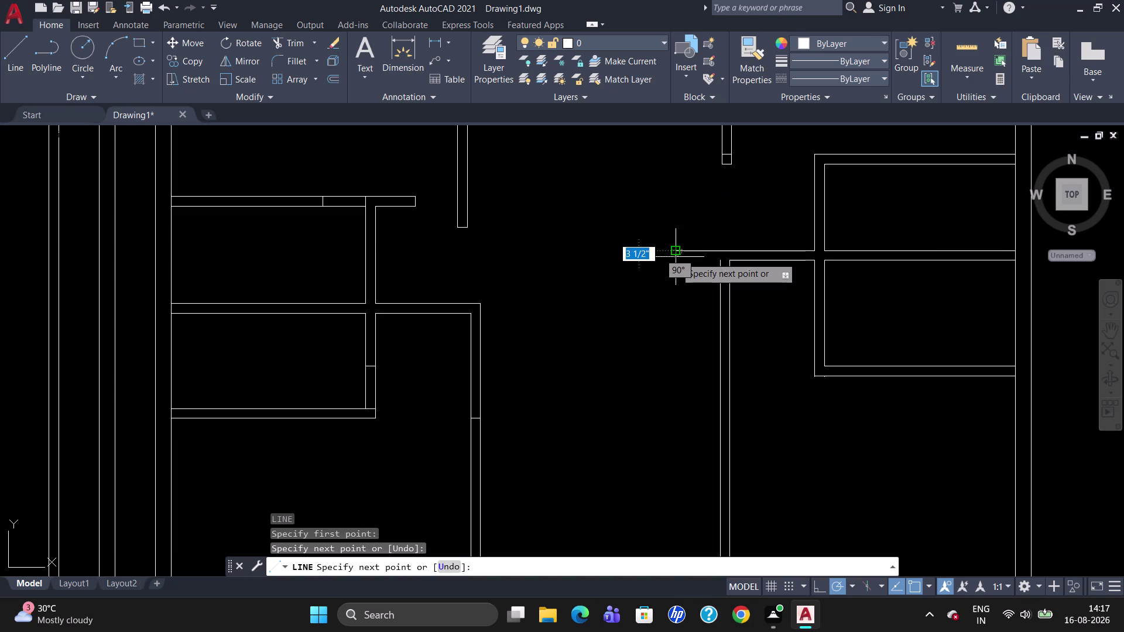
key(Escape)
Try extending with the stub and vertical wall line as boundaries, then cancel.
text(EX)
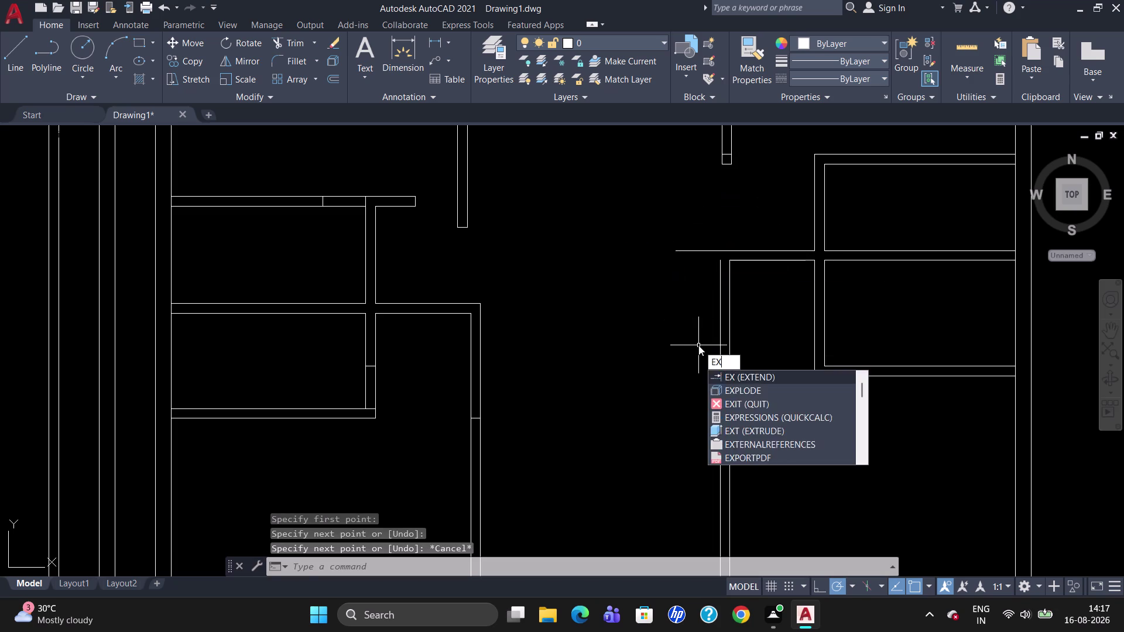
key(Return)
click(715, 252)
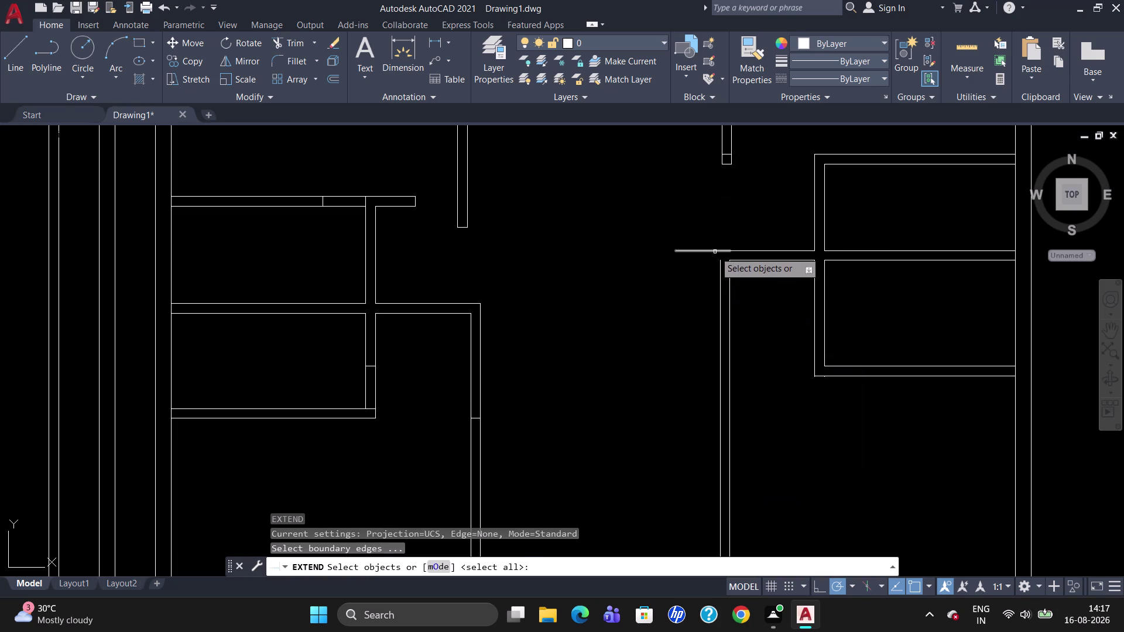
click(720, 273)
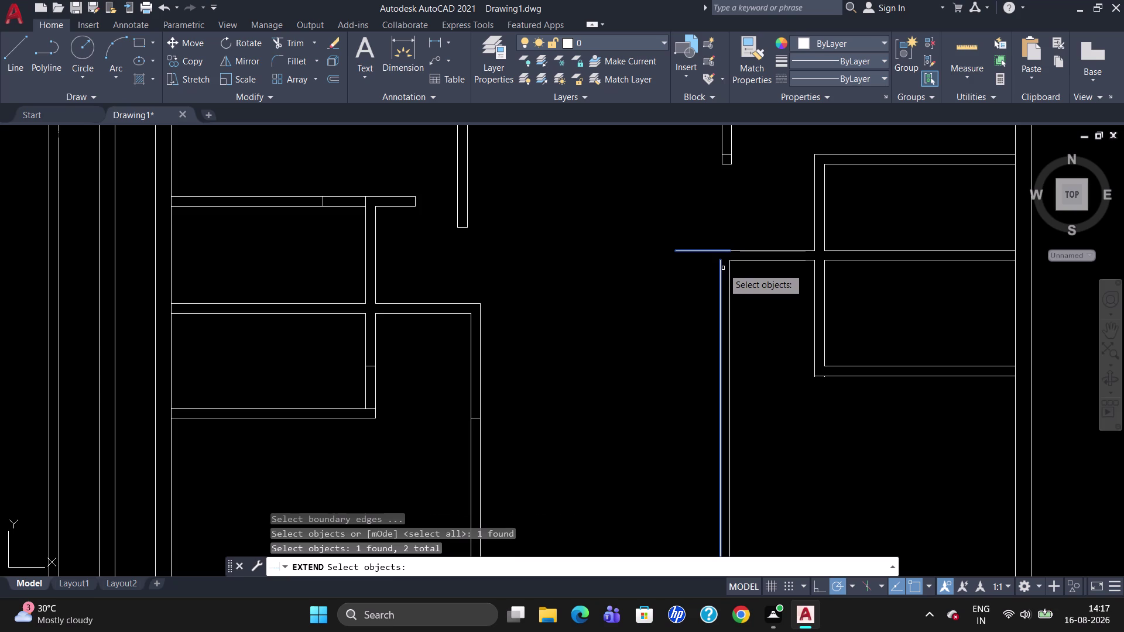
key(Return)
key(Return)
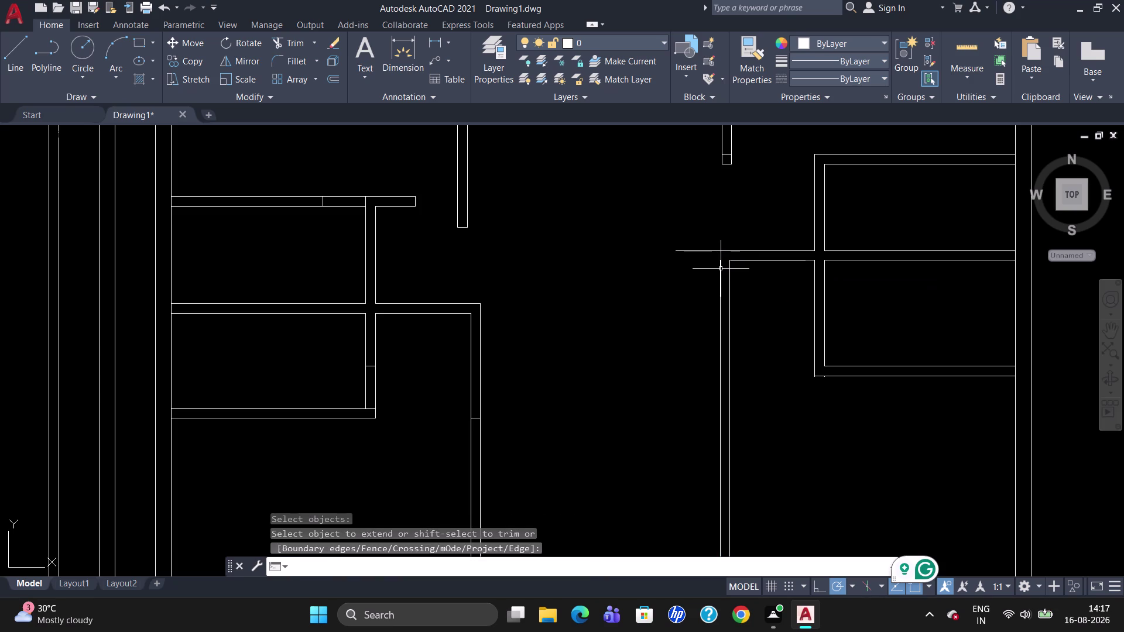
key(Escape)
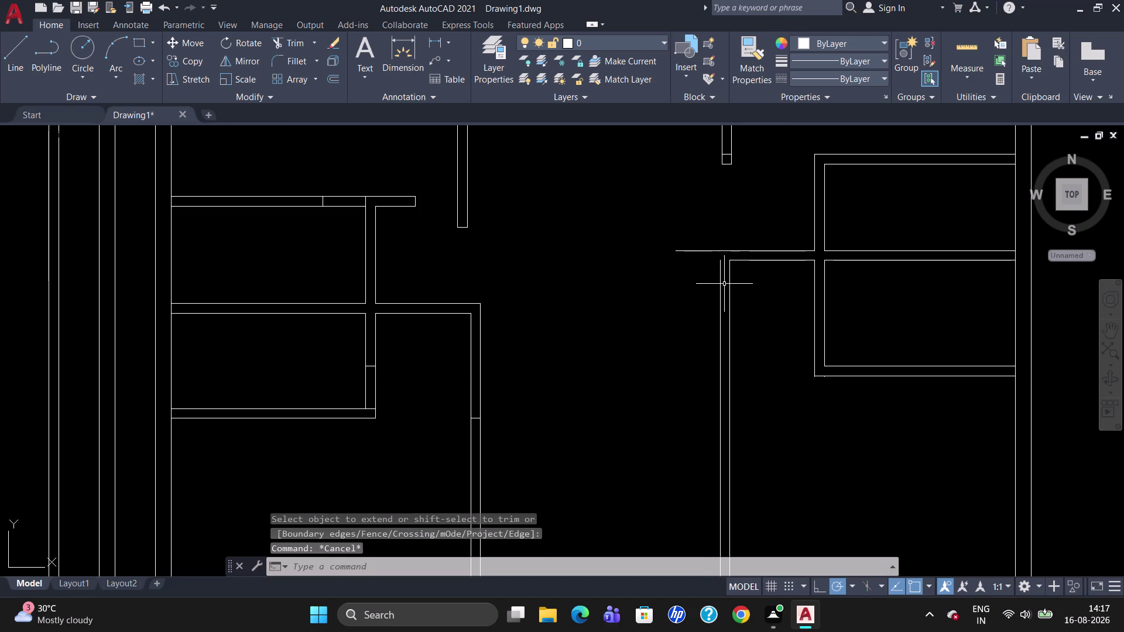
Extend the vertical wall line up to the horizontal stub.
key(e)
key(x)
key(Return)
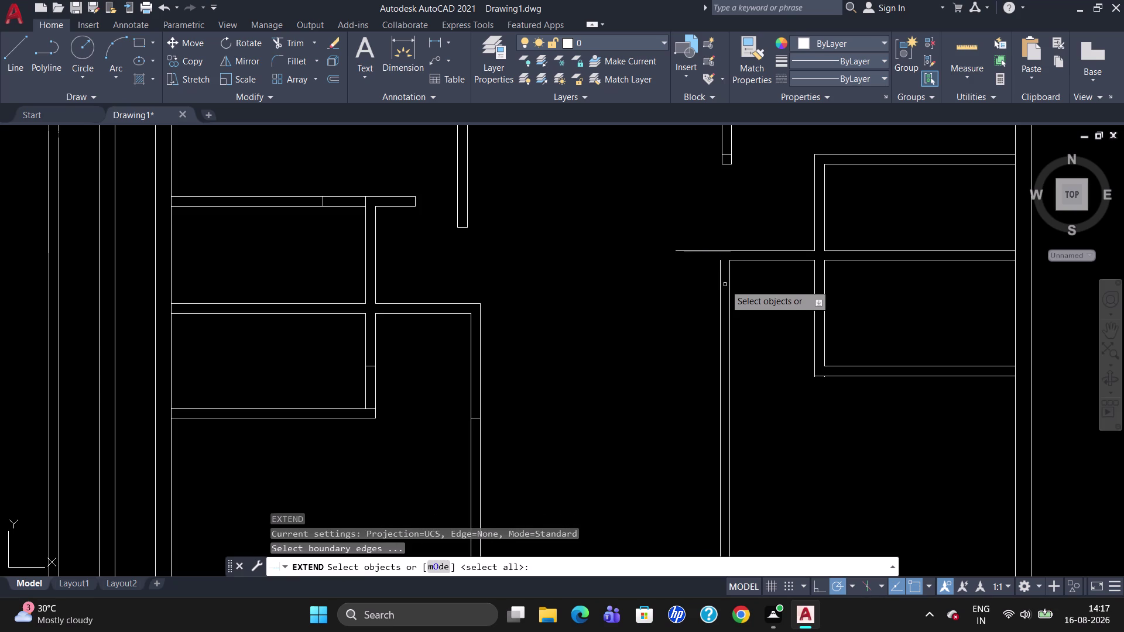
click(725, 252)
key(Return)
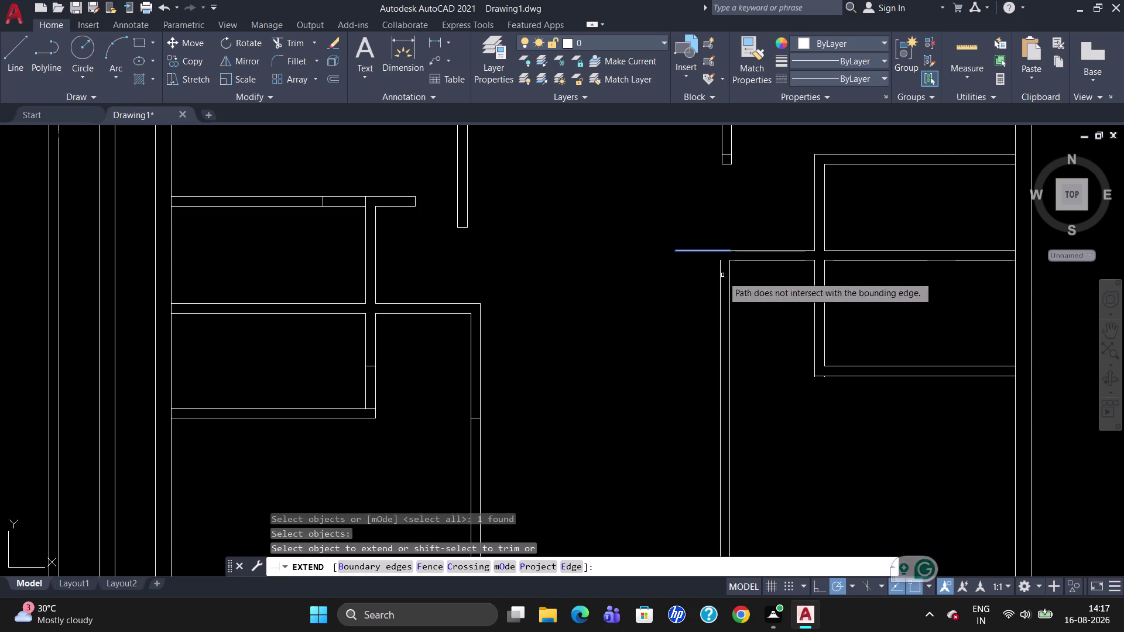
click(720, 283)
key(Escape)
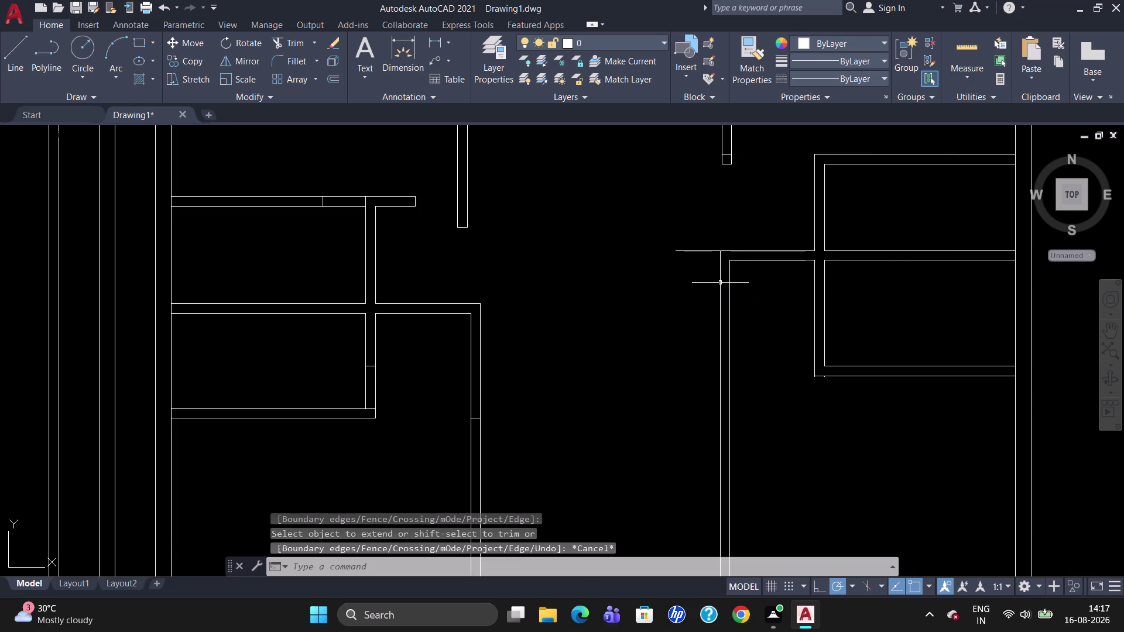
Trim off the stub overhang past the corner, using all lines as cutting edges.
text(TR)
key(Return)
key(Return)
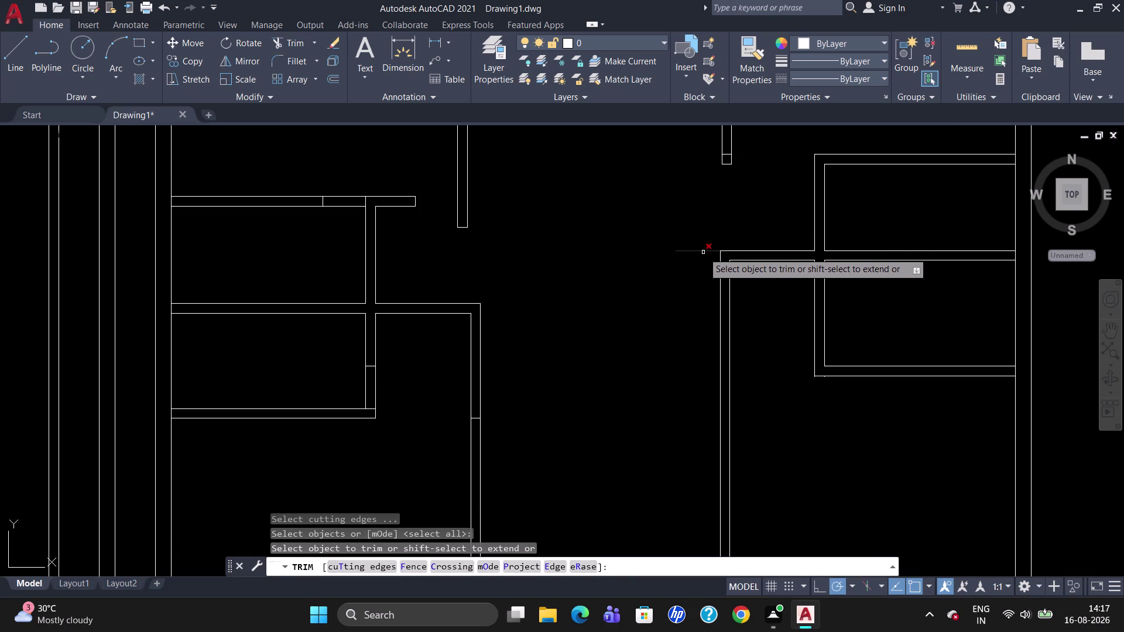
click(703, 253)
key(Escape)
Start a linear dimension with DLI.
scroll(down, 3)
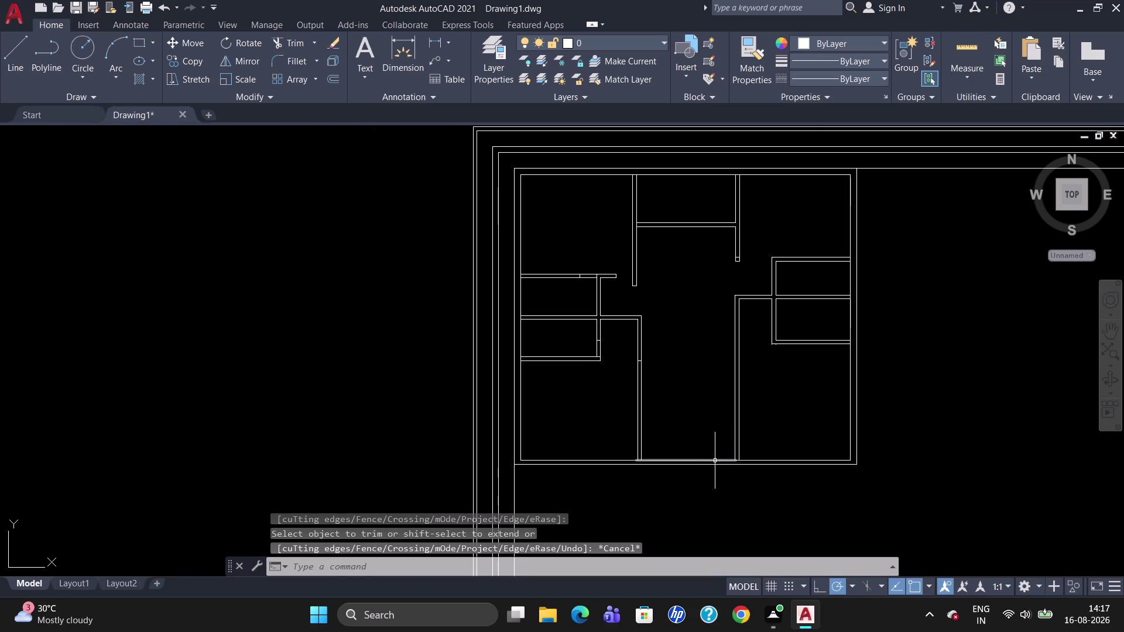
scroll(up, 3)
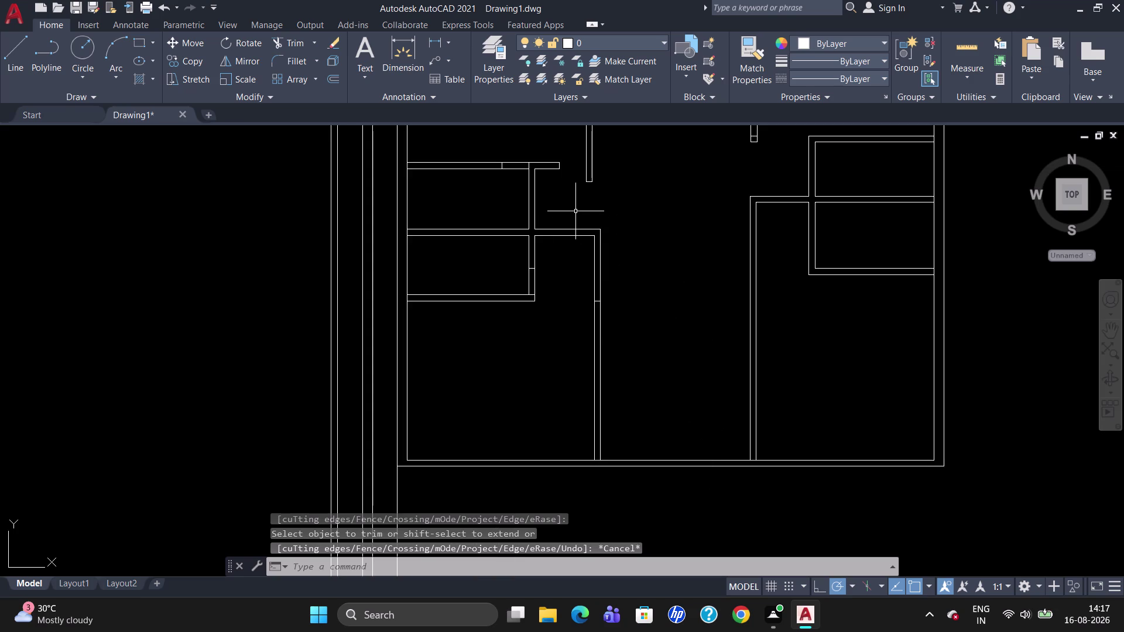
text(DLI)
key(Return)
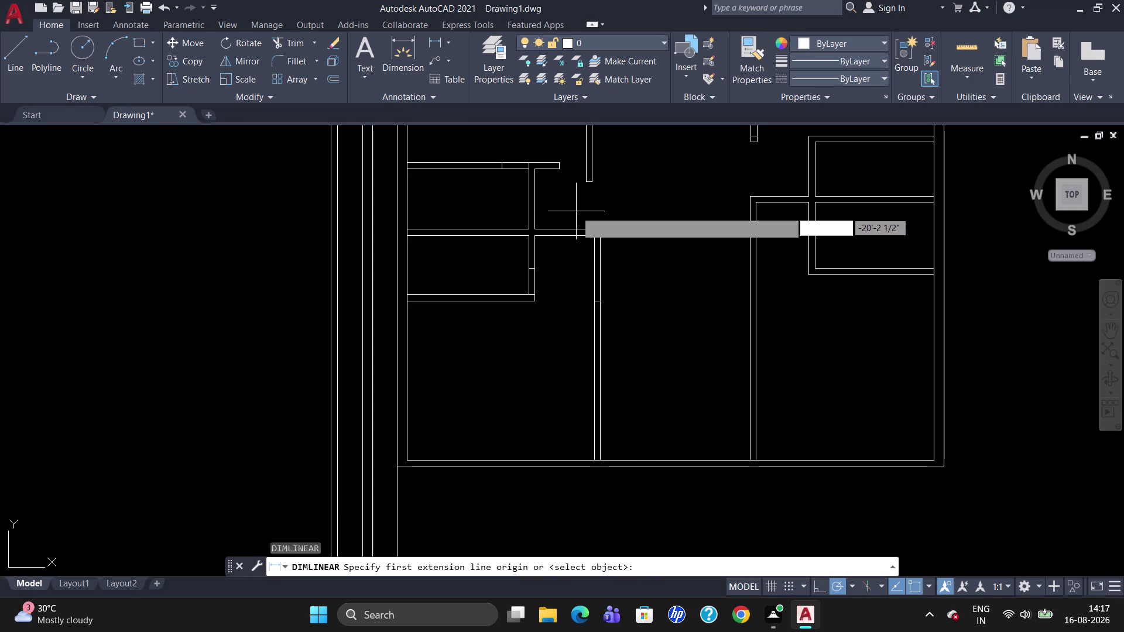
click(535, 213)
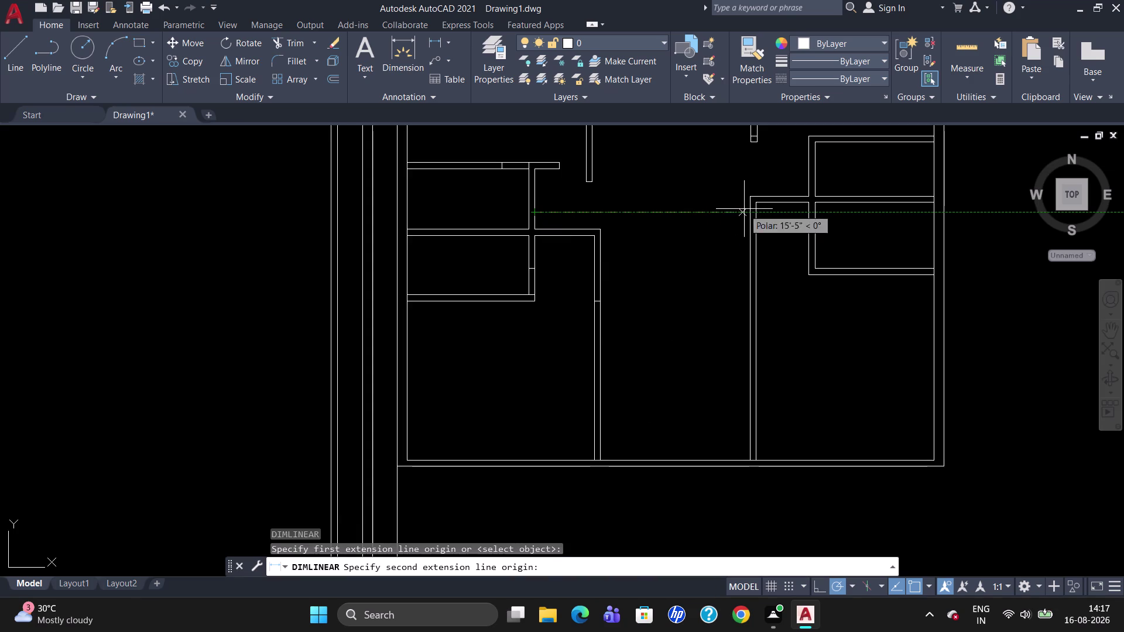
click(751, 208)
click(750, 208)
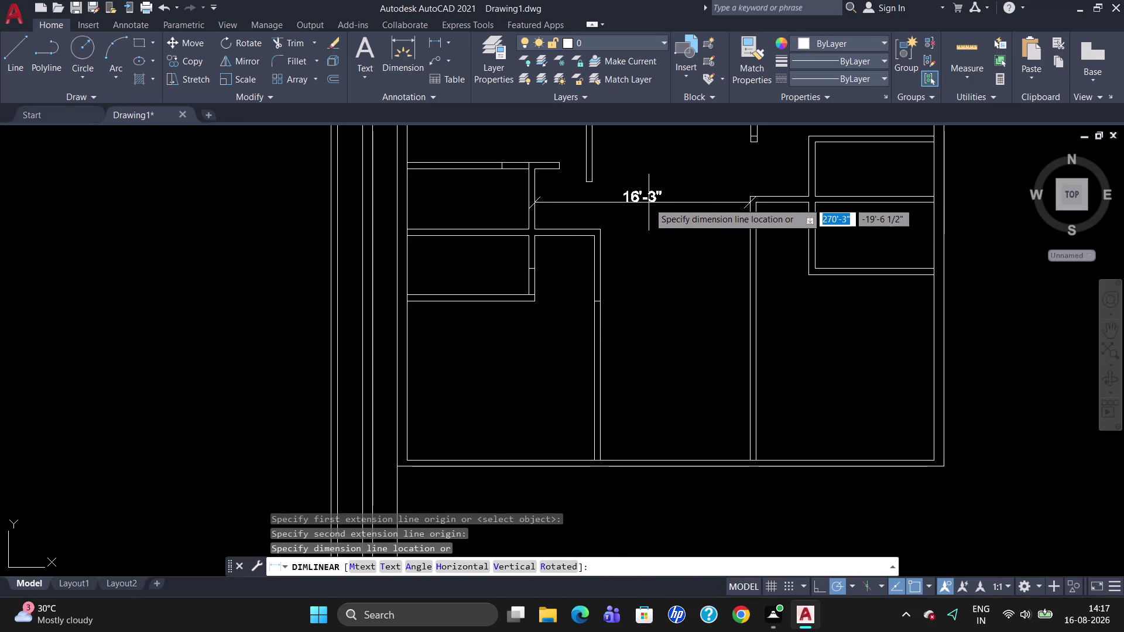
click(648, 202)
click(641, 194)
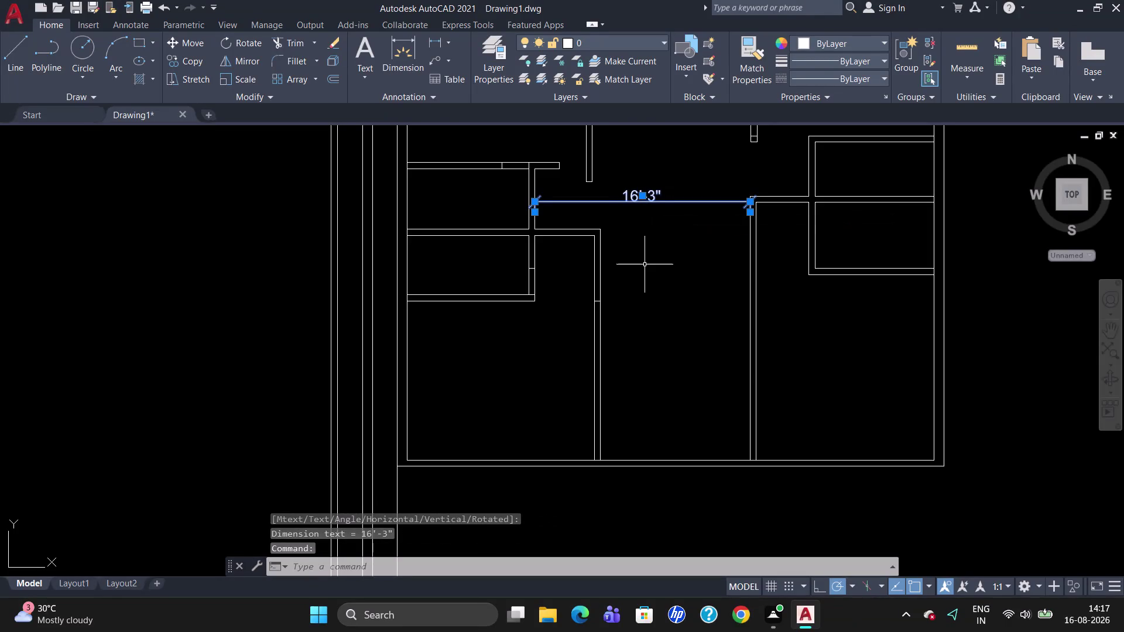
key(Delete)
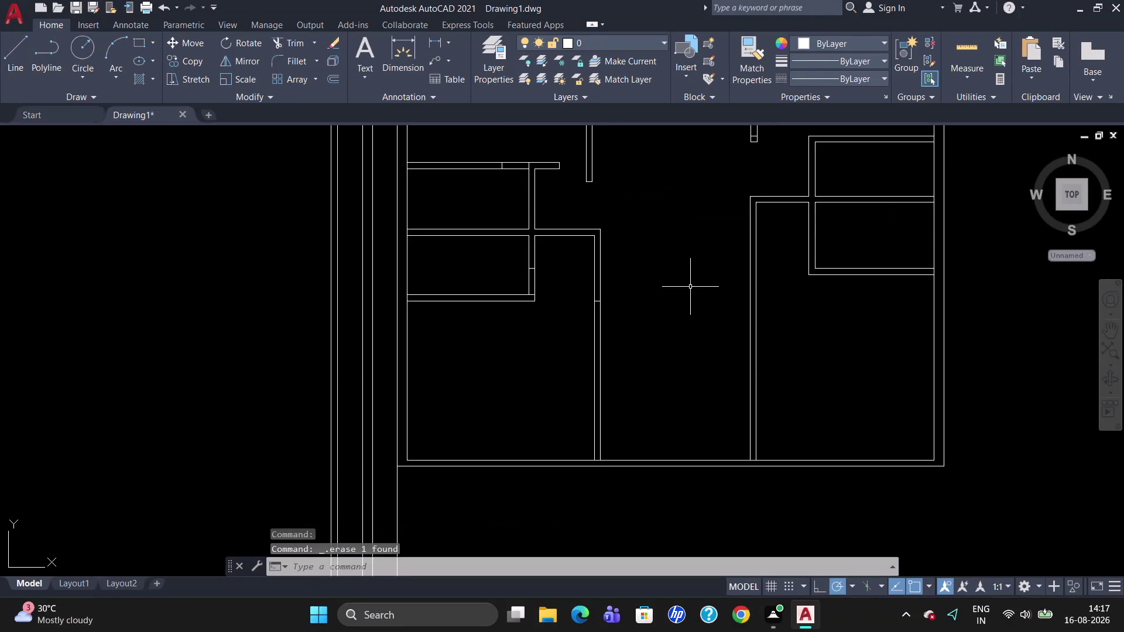
scroll(down, 3)
scroll(up, 3)
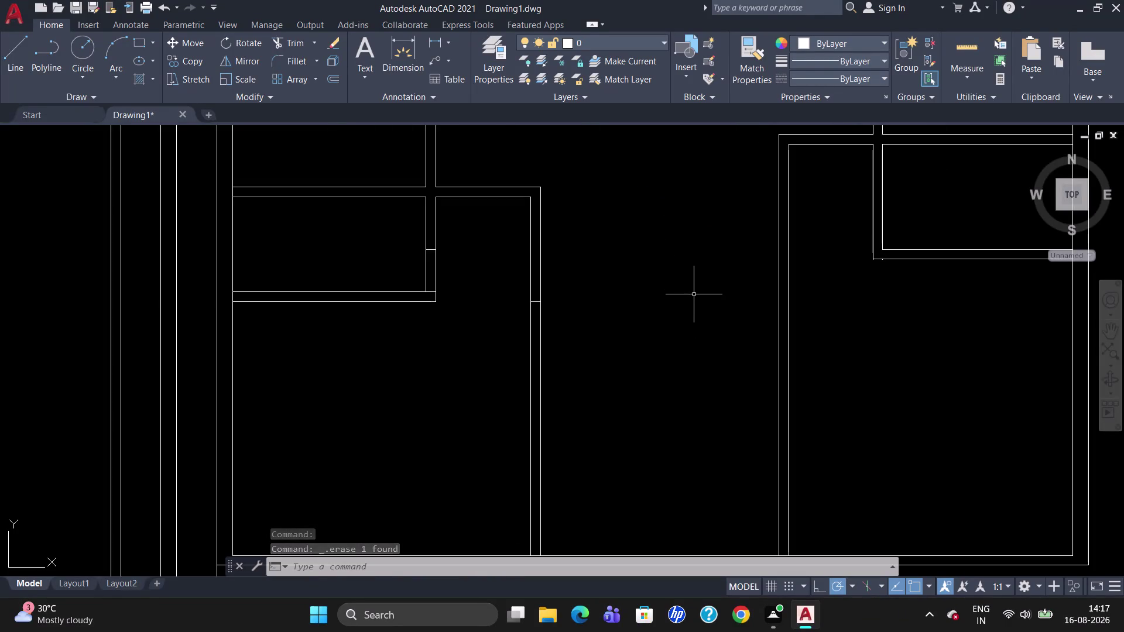
scroll(down, 3)
scroll(up, 3)
scroll(down, 3)
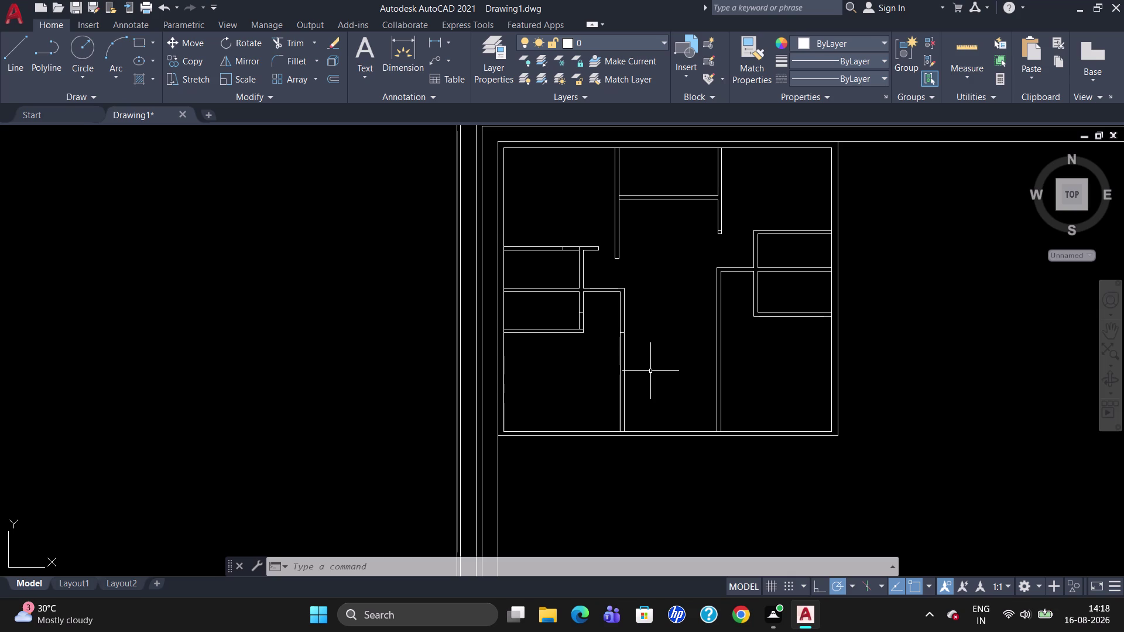
key(g)
key(BackSpace)
text(DLI)
key(Return)
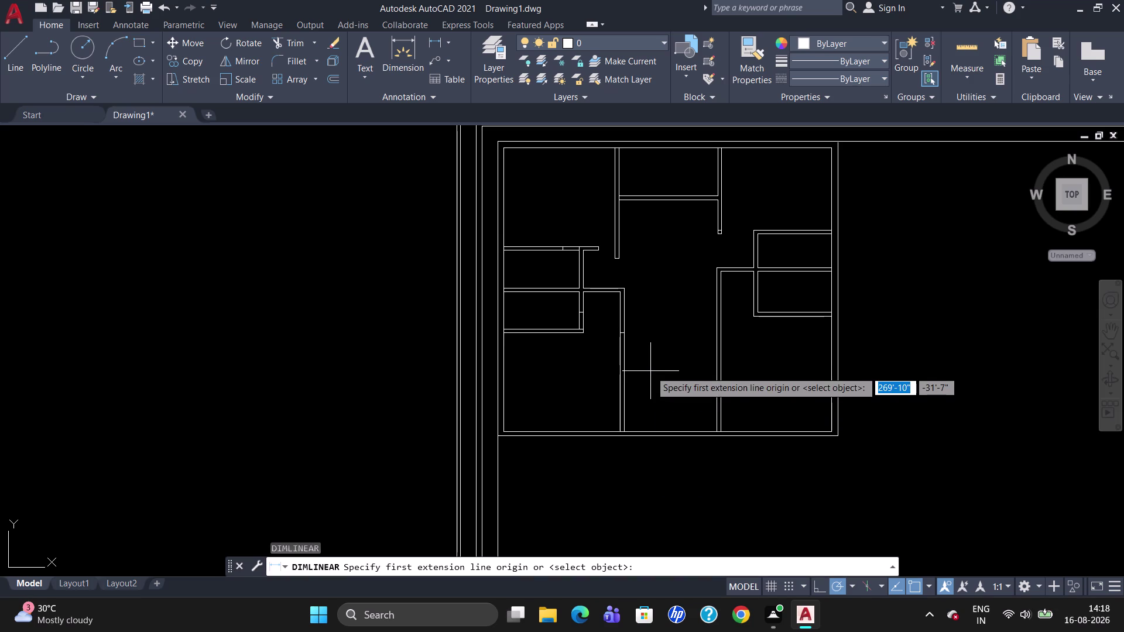
click(617, 200)
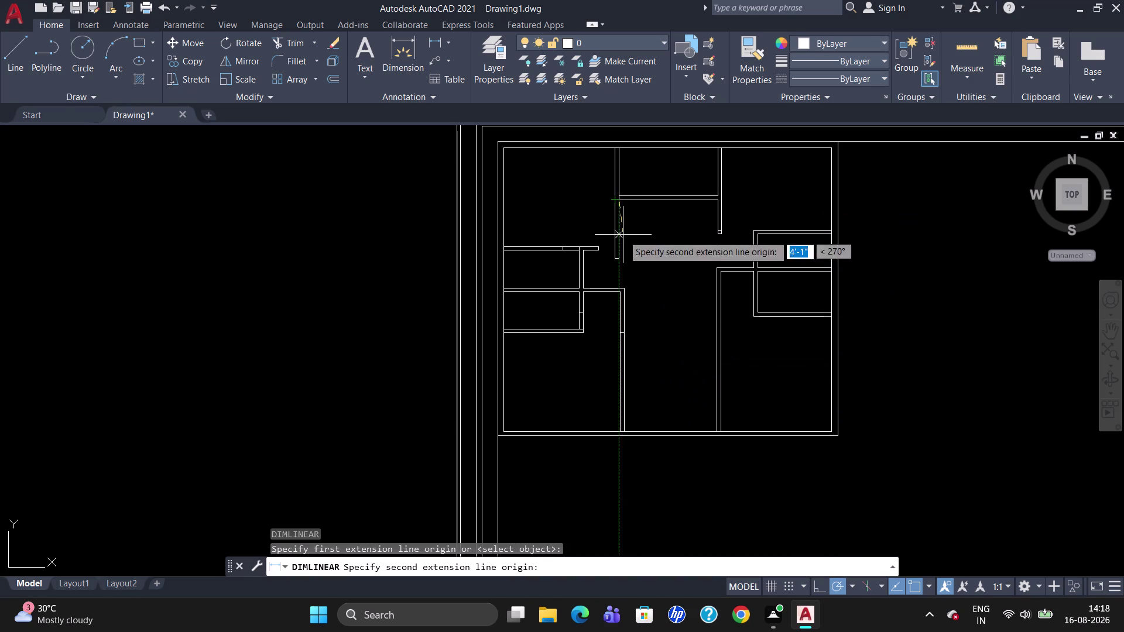
click(622, 261)
click(636, 263)
click(637, 247)
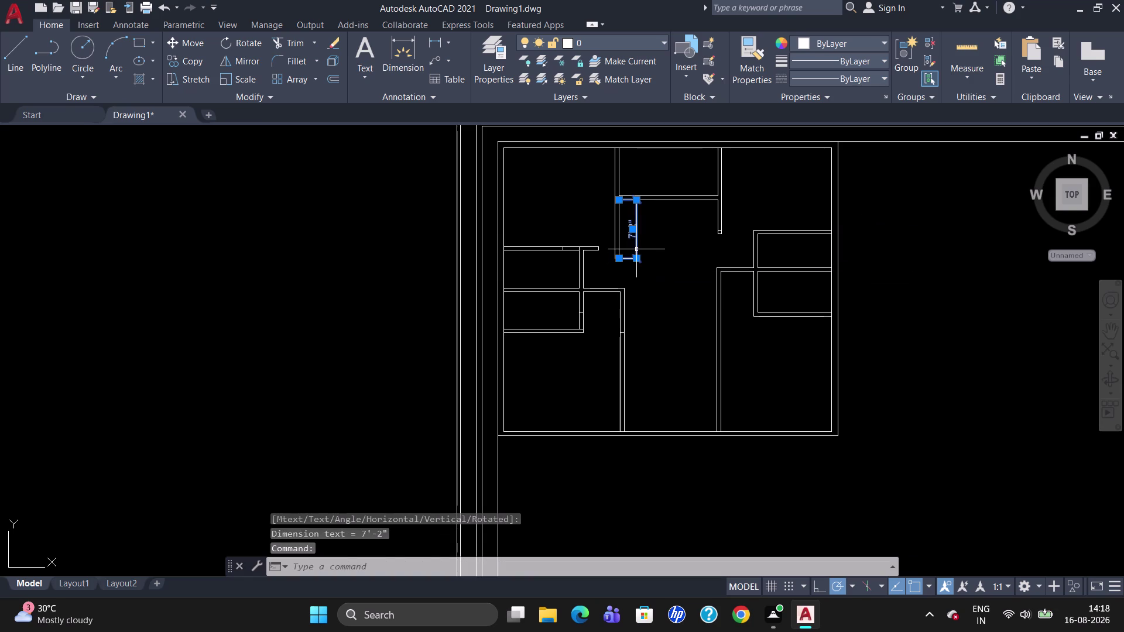
key(Delete)
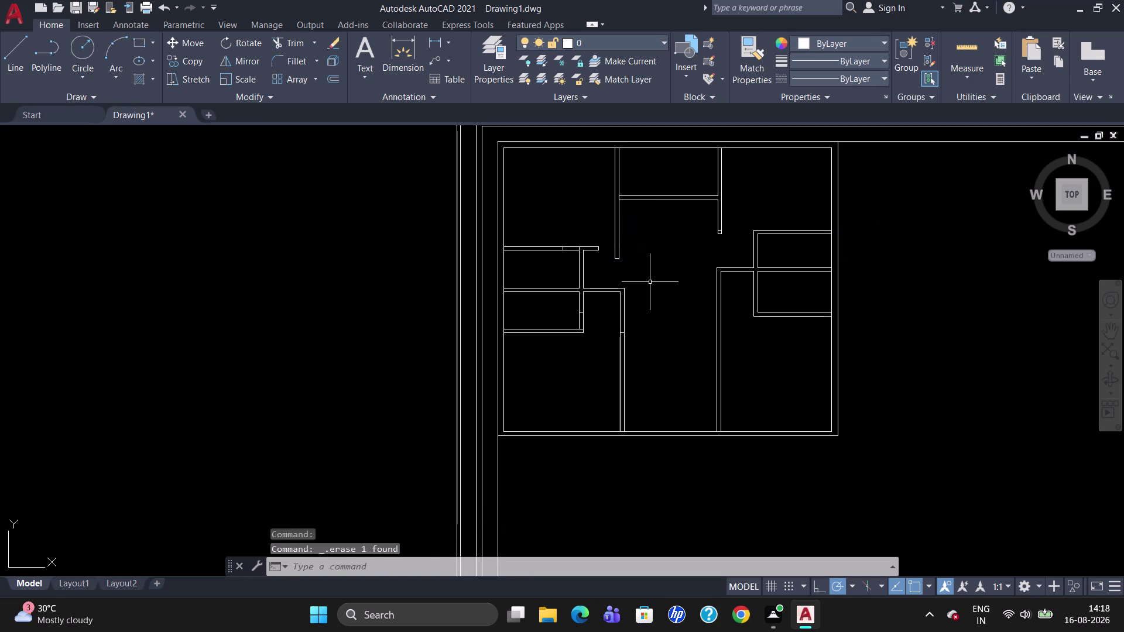
scroll(up, 3)
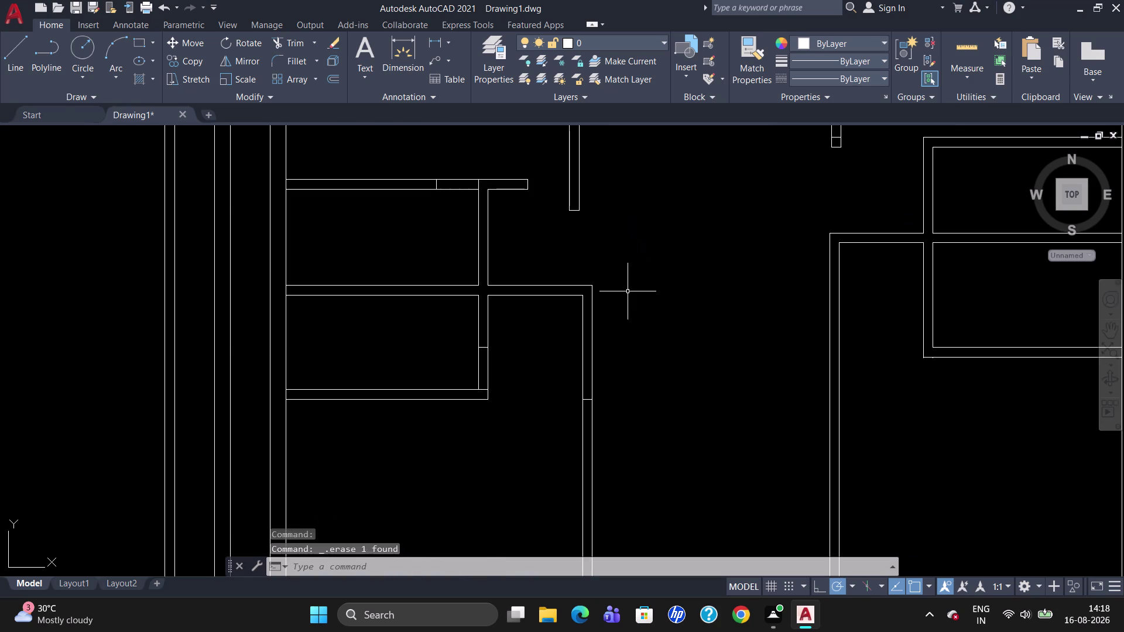
scroll(down, 3)
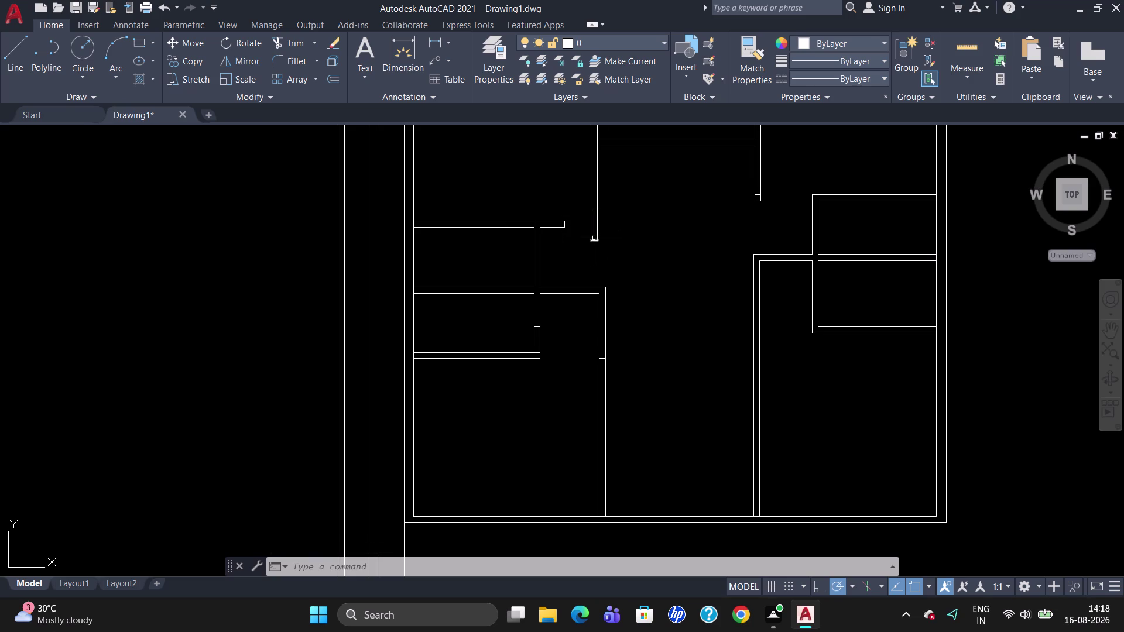
scroll(up, 3)
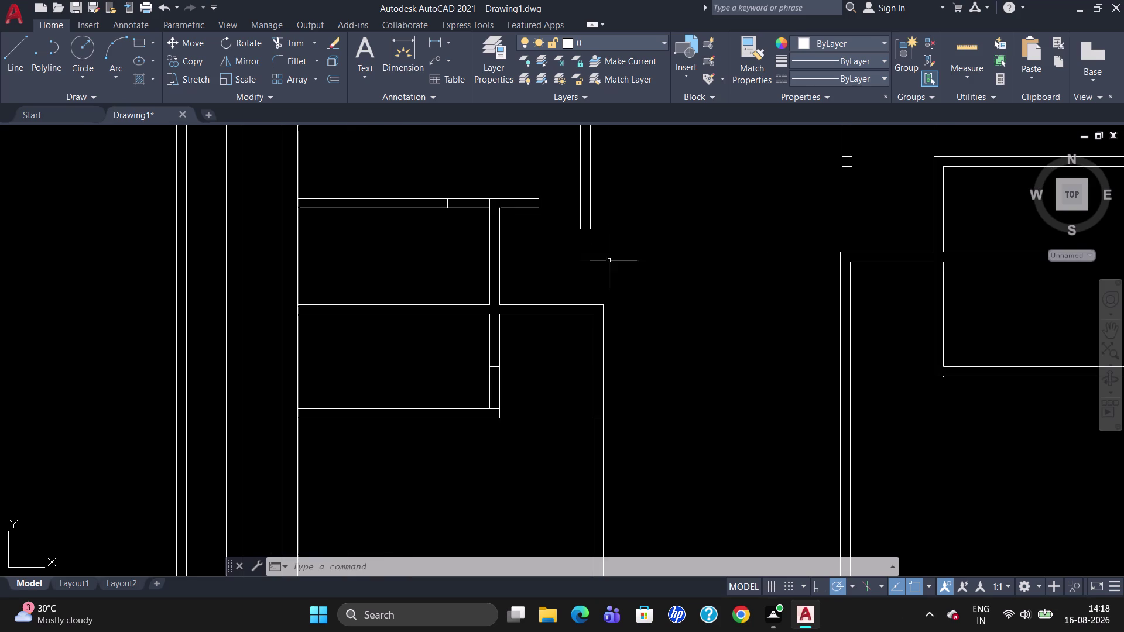
Place a trial 3'-7" dimension on the vertical wall stub, then delete it.
text(DLI)
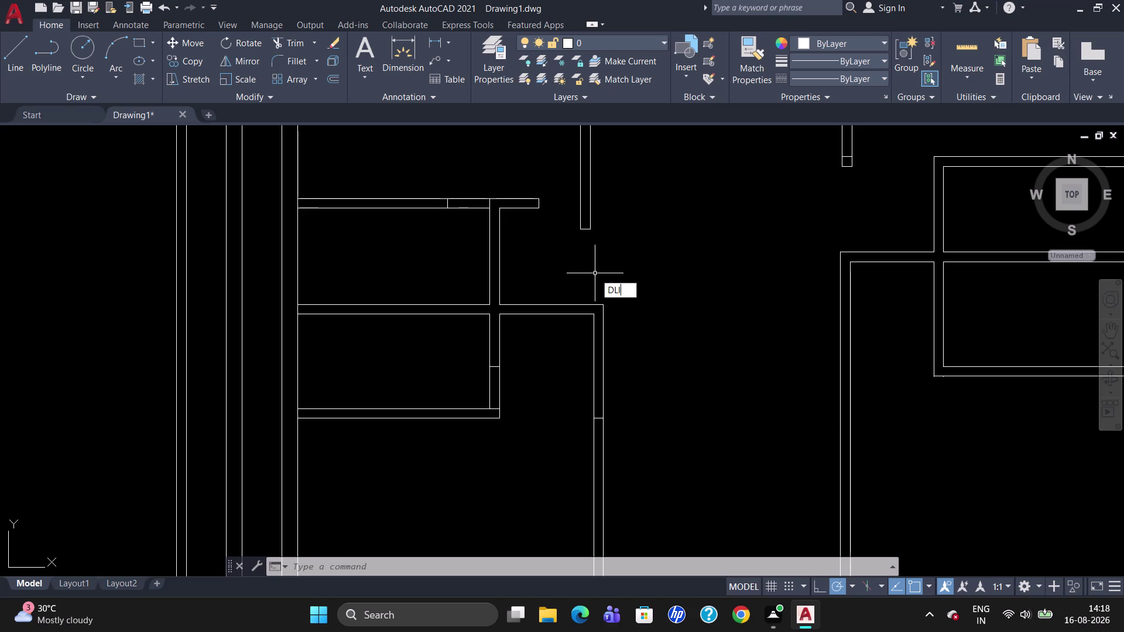
key(Return)
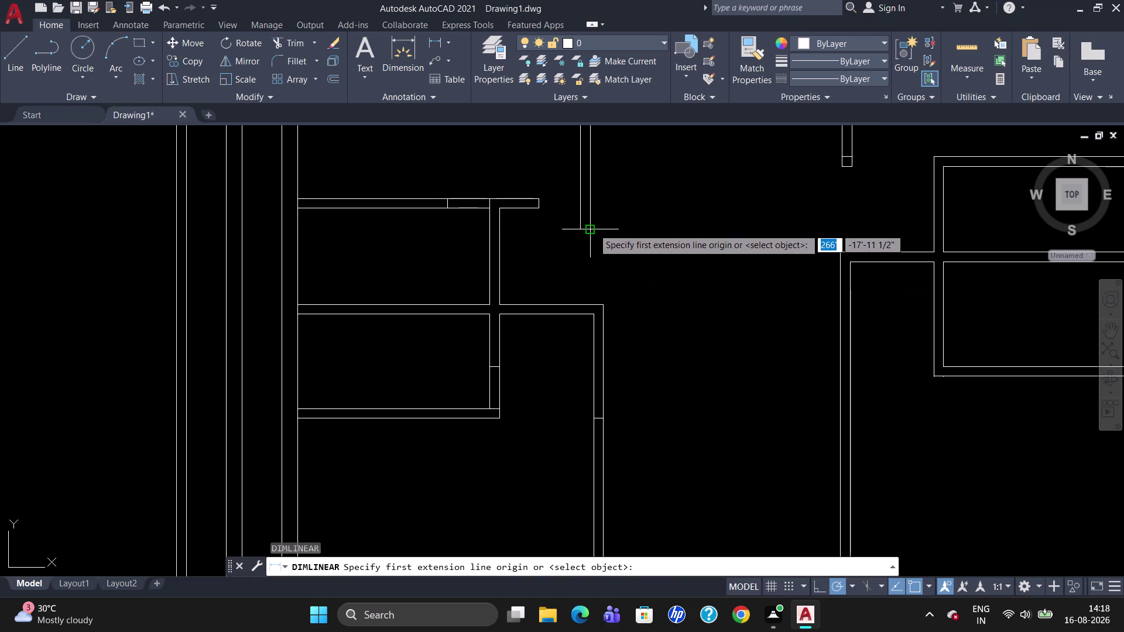
click(594, 228)
click(594, 304)
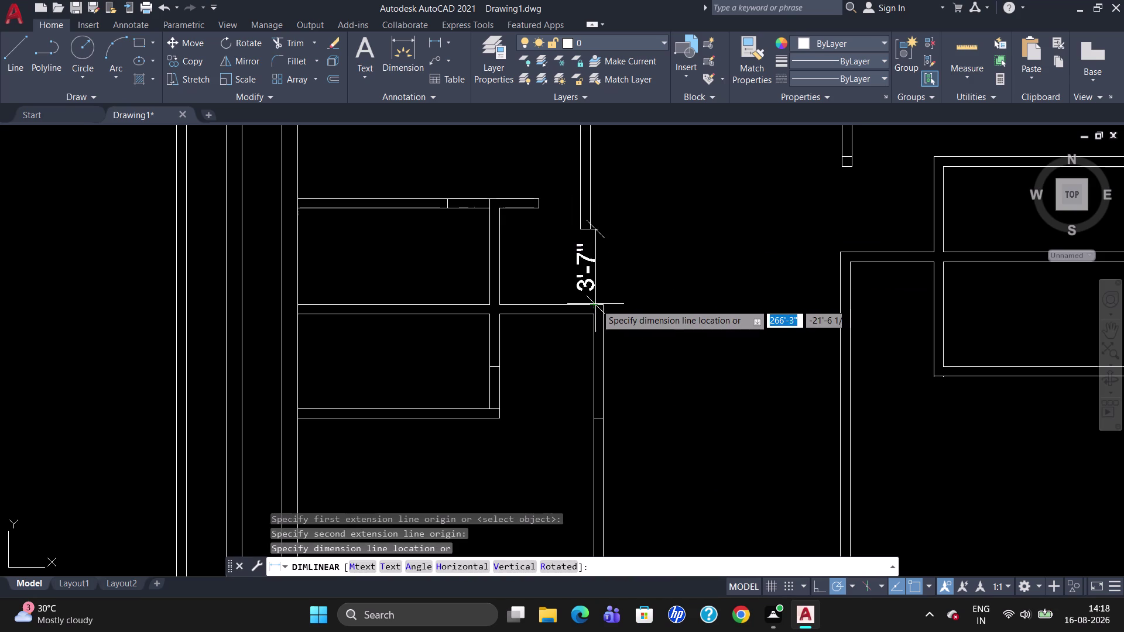
click(603, 304)
click(600, 281)
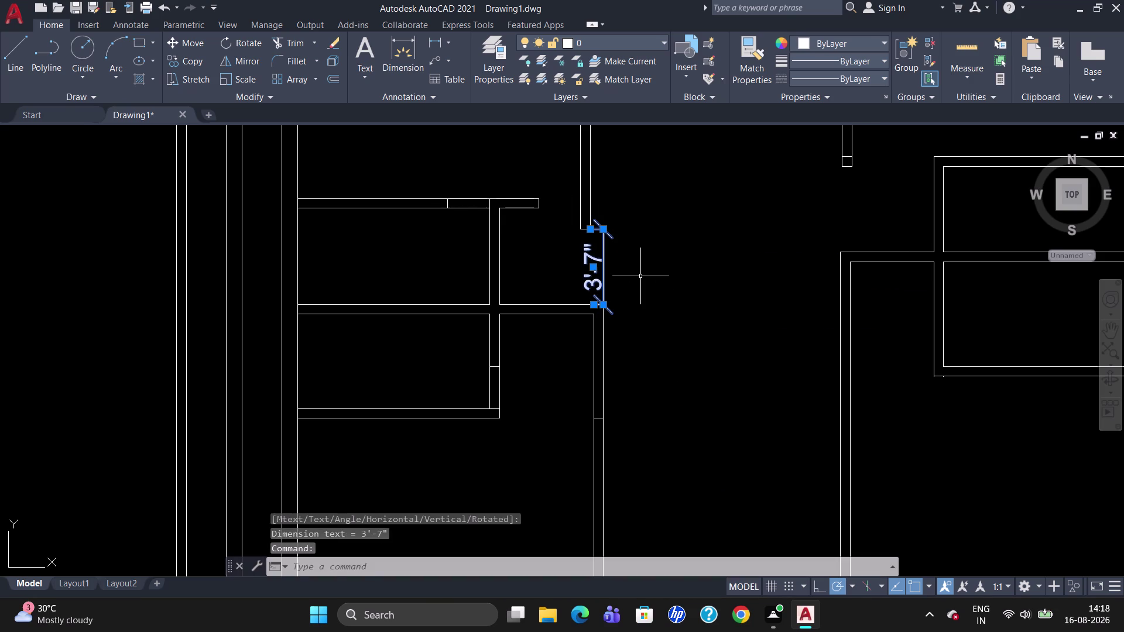
key(Delete)
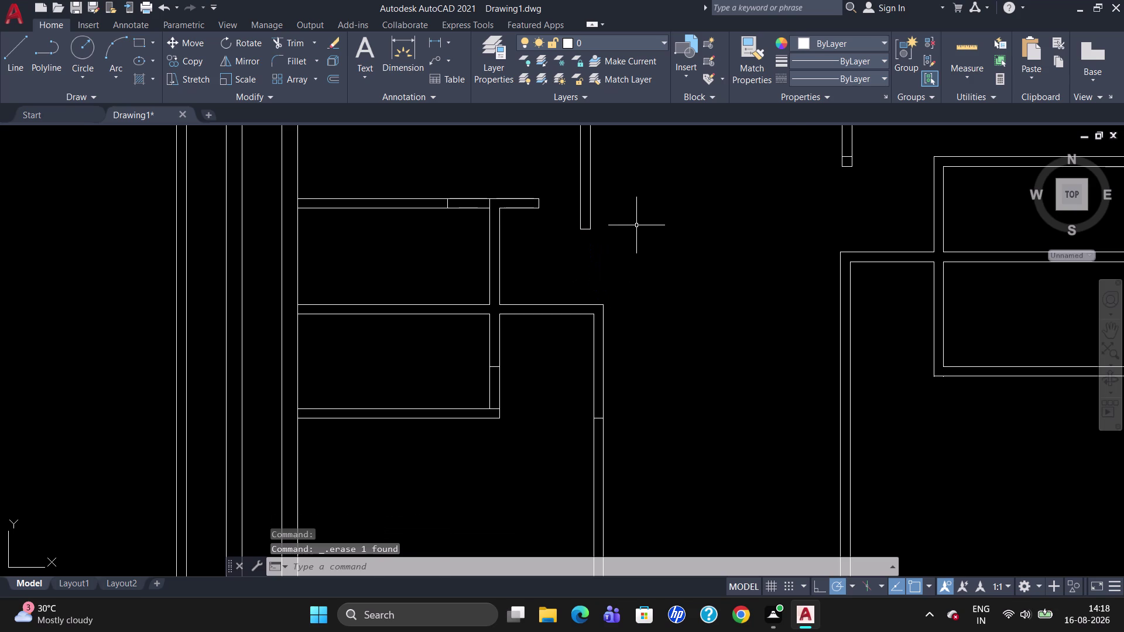
Zoom and pan to the right-hand room's wall junction.
scroll(down, 3)
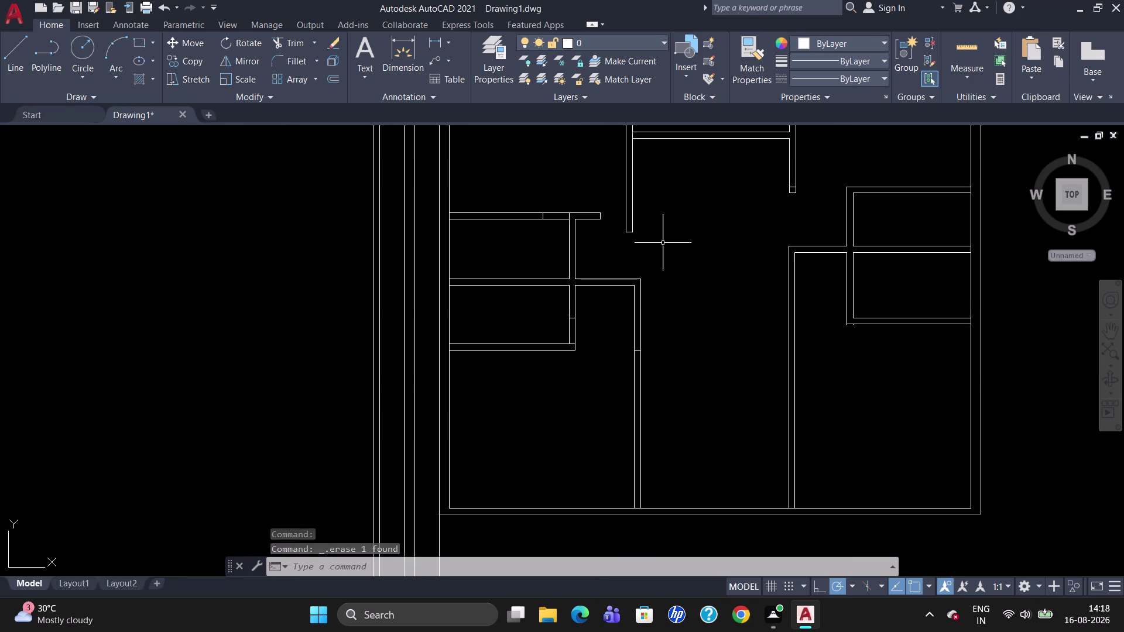
scroll(up, 3)
scroll(up, 3)
scroll(down, 3)
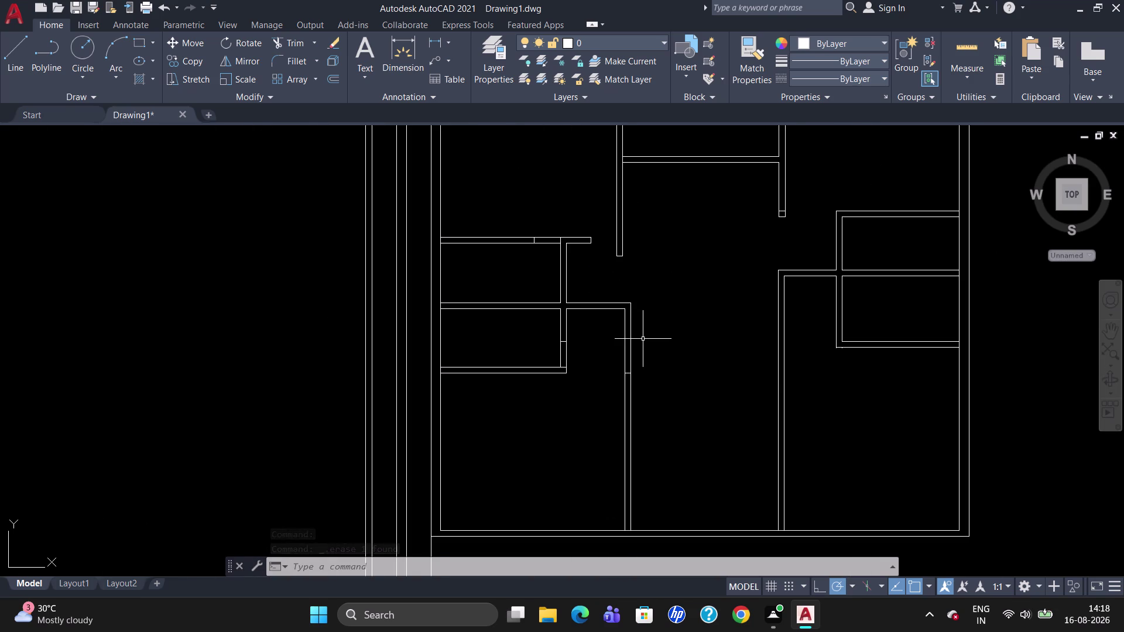
scroll(down, 3)
scroll(up, 3)
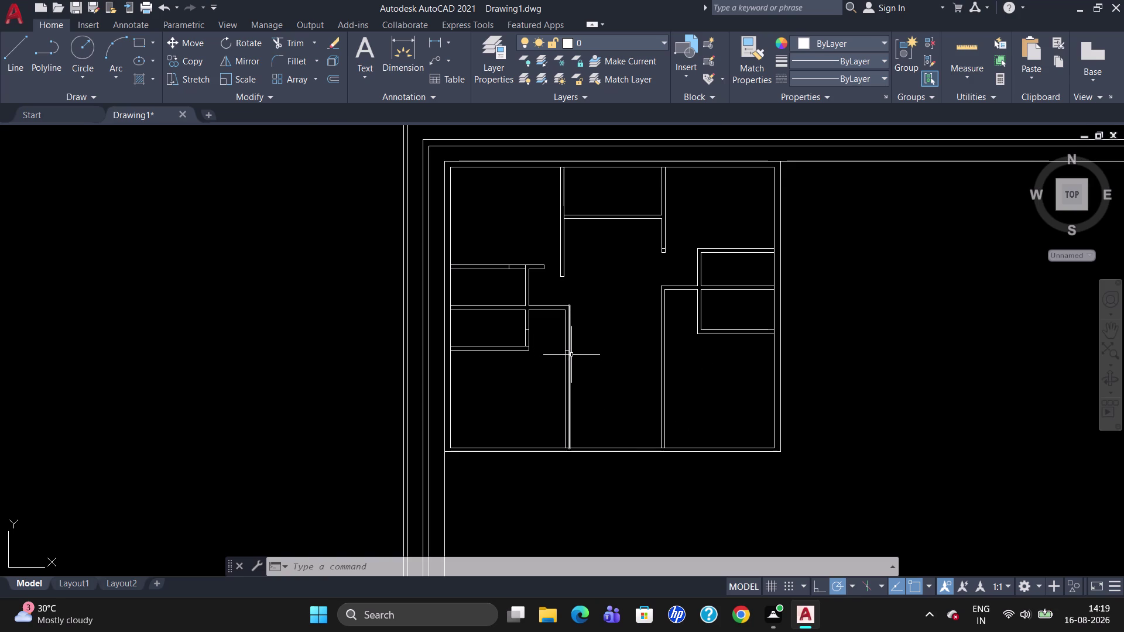
scroll(up, 3)
scroll(down, 3)
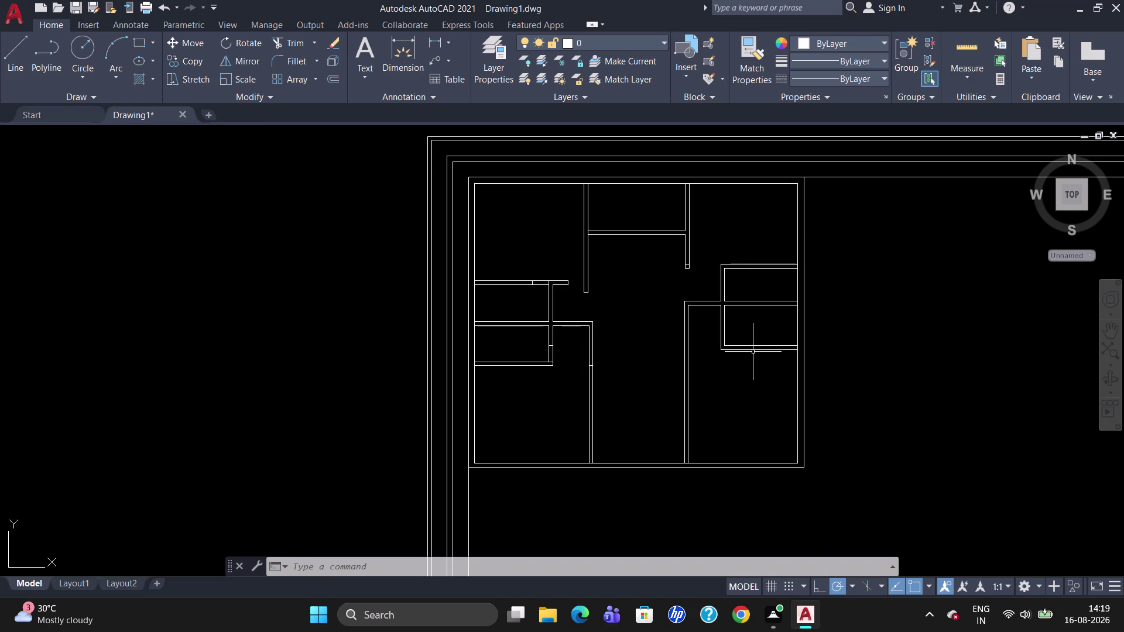
scroll(up, 3)
scroll(up, 3)
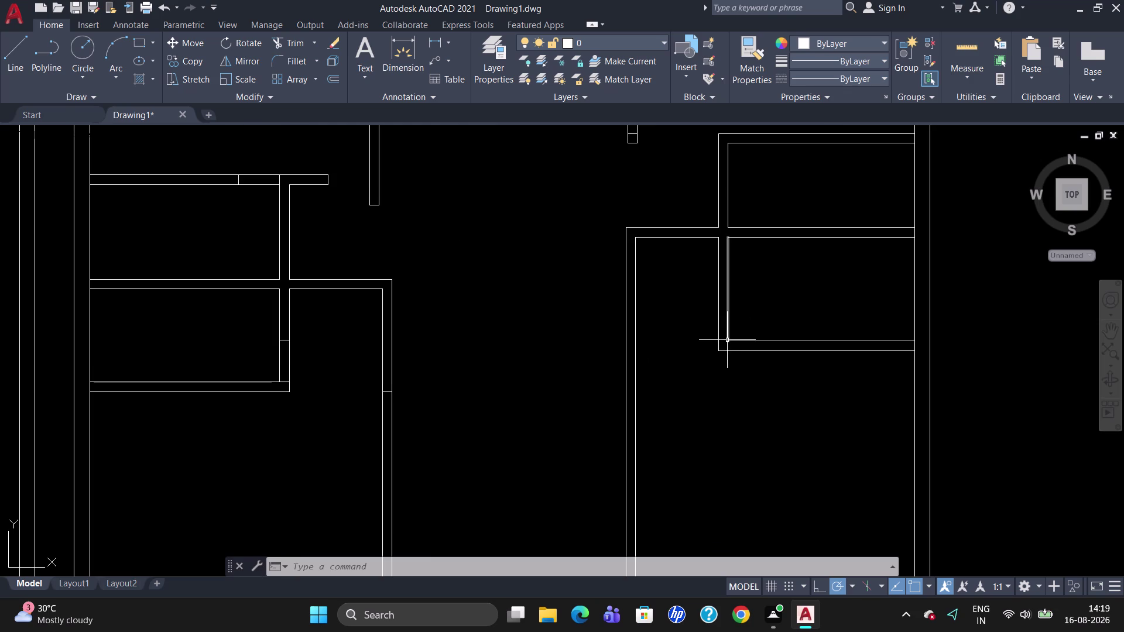
Attempt a line tracked (TK) 2' up from the right room's lower inner corner.
key(l)
key(Return)
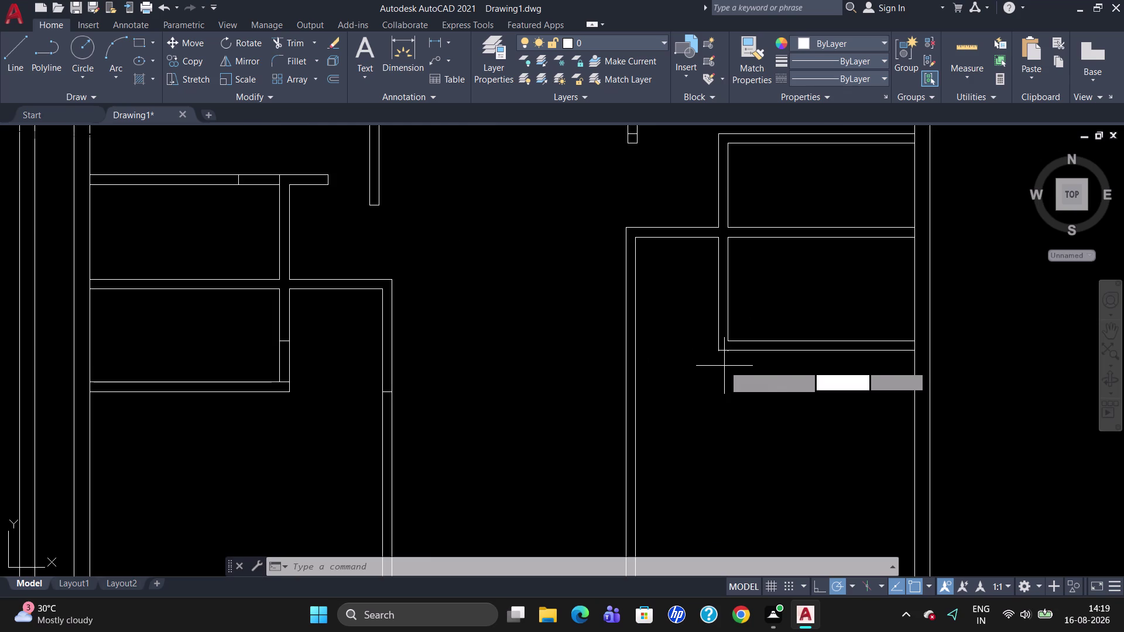
text(TK)
key(Return)
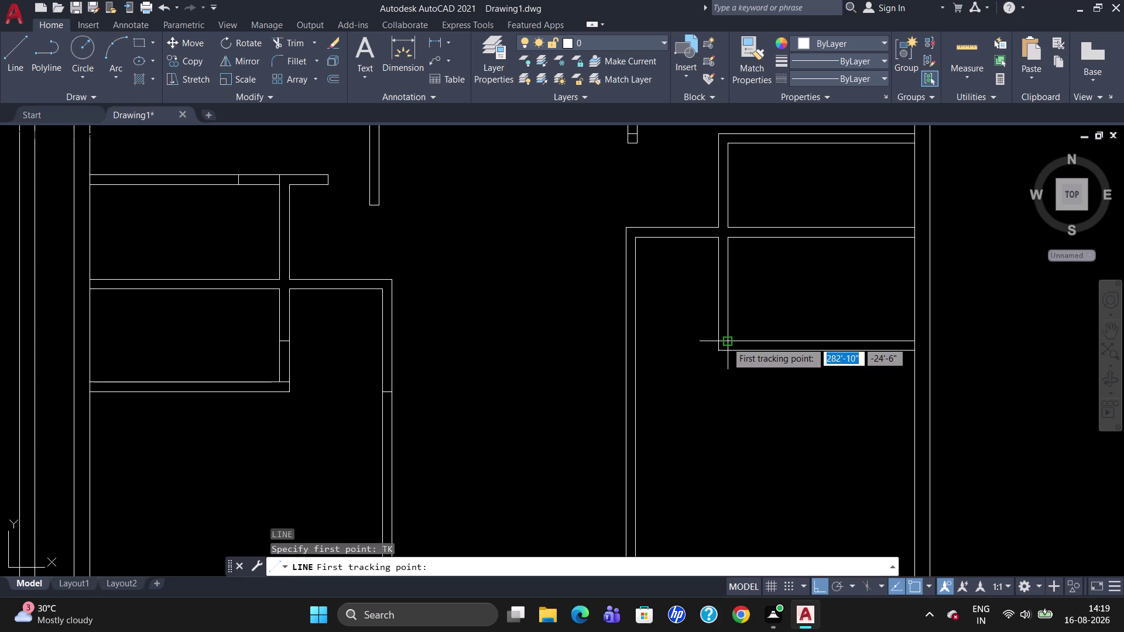
click(727, 342)
text(2')
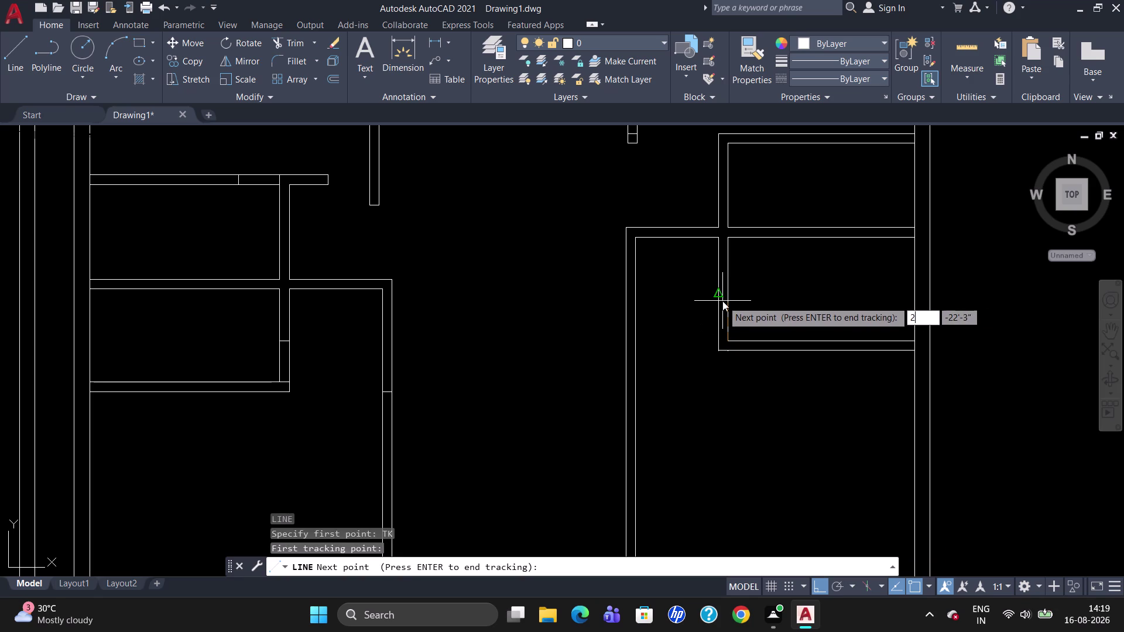
key(Return)
key(Return)
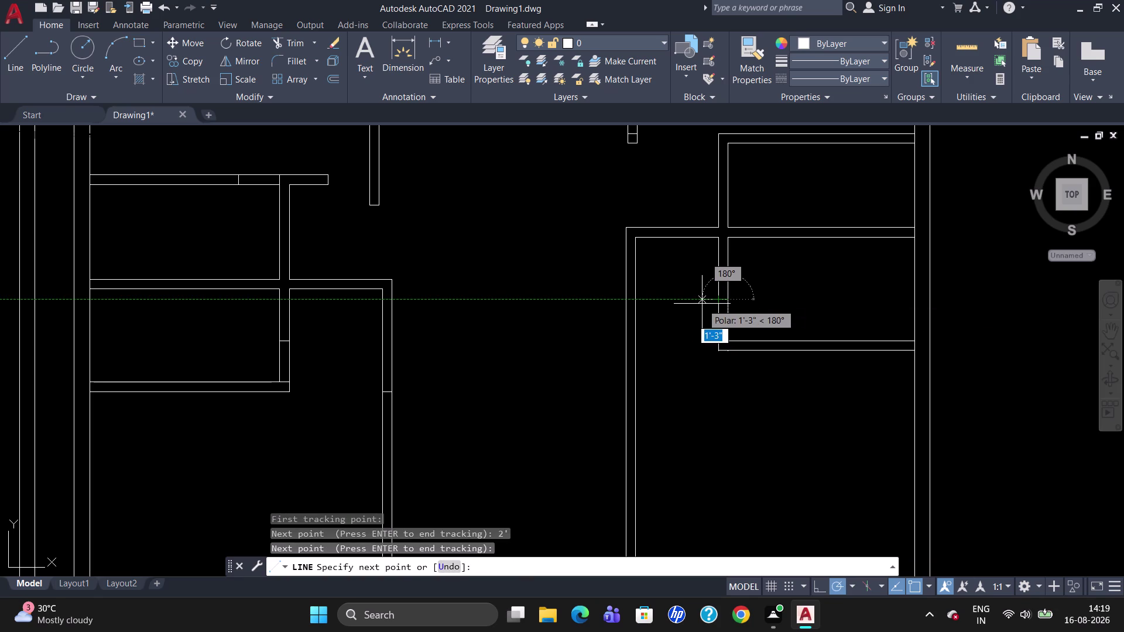
click(719, 296)
key(Escape)
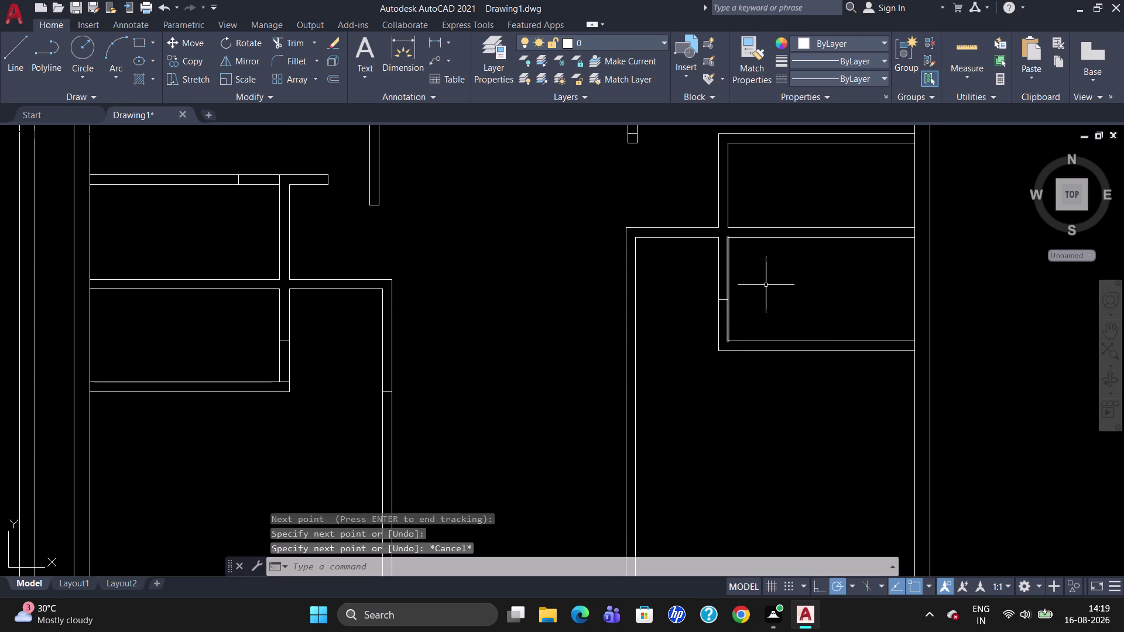
Draw a short 5½-inch line leftward across the wall from the inner corner.
key(l)
key(Return)
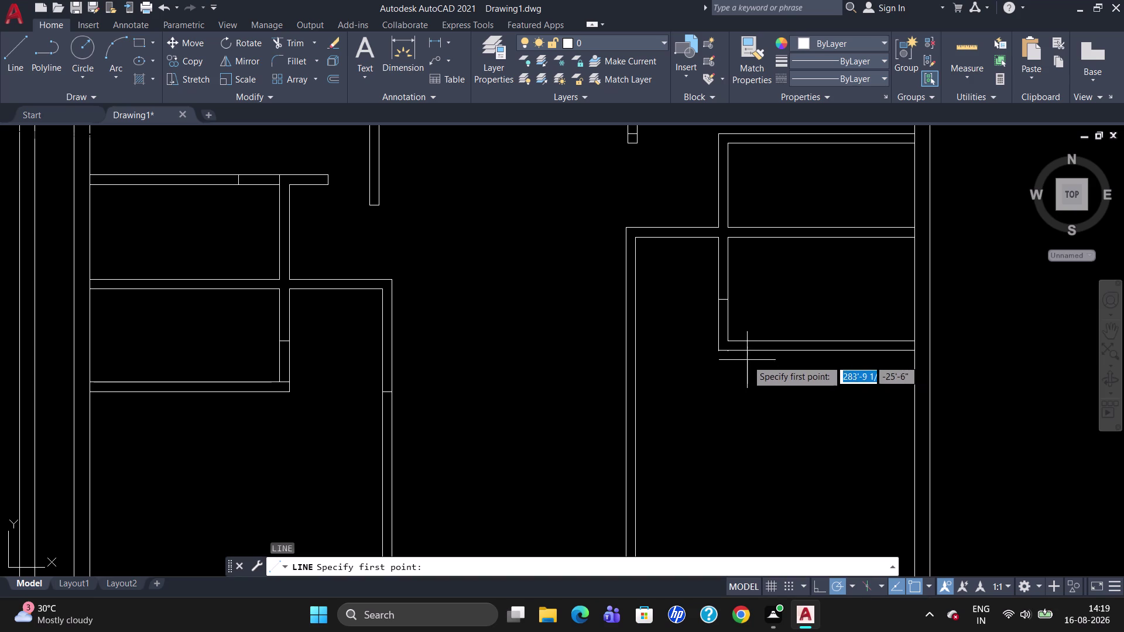
click(726, 342)
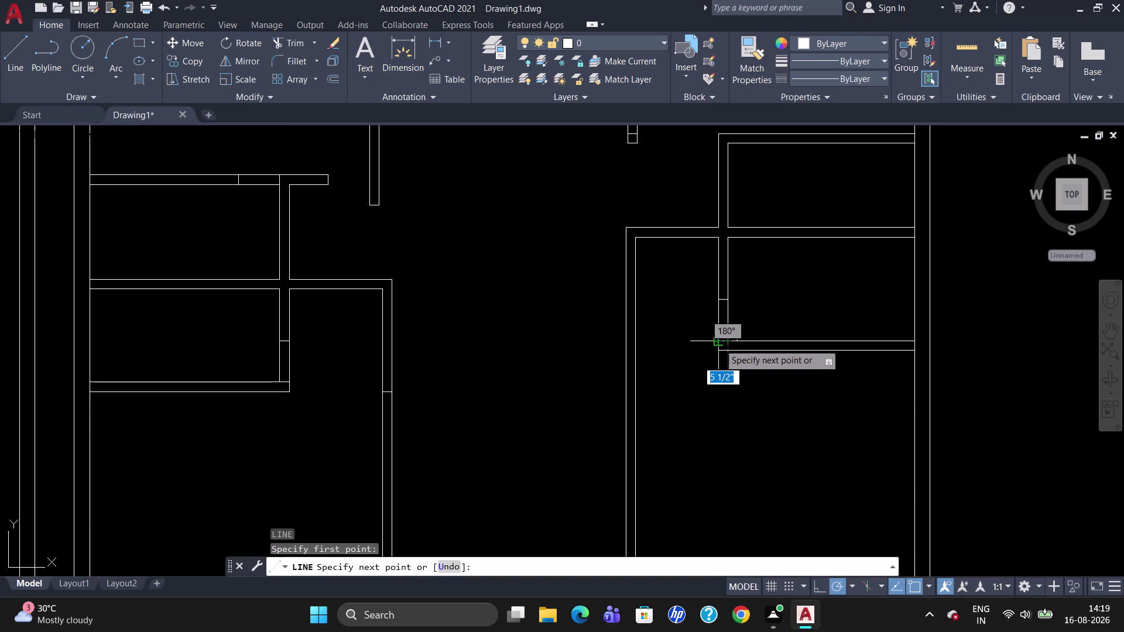
click(719, 343)
key(Escape)
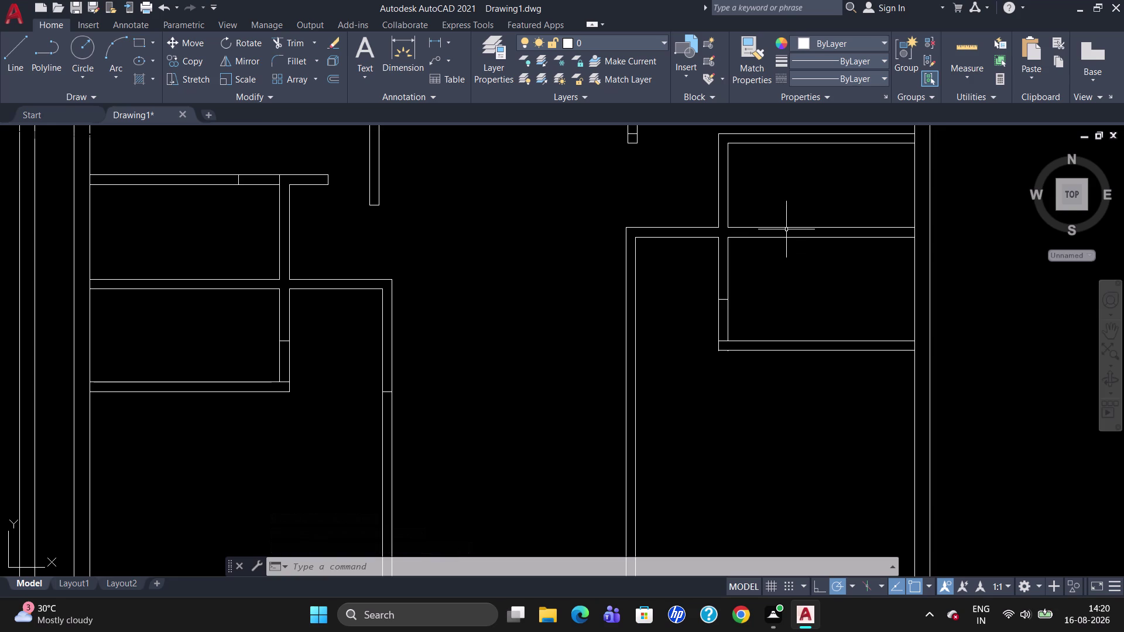
Draw a short line across the top wall, tracked 2' from the top-left inner corner.
scroll(down, 3)
scroll(up, 3)
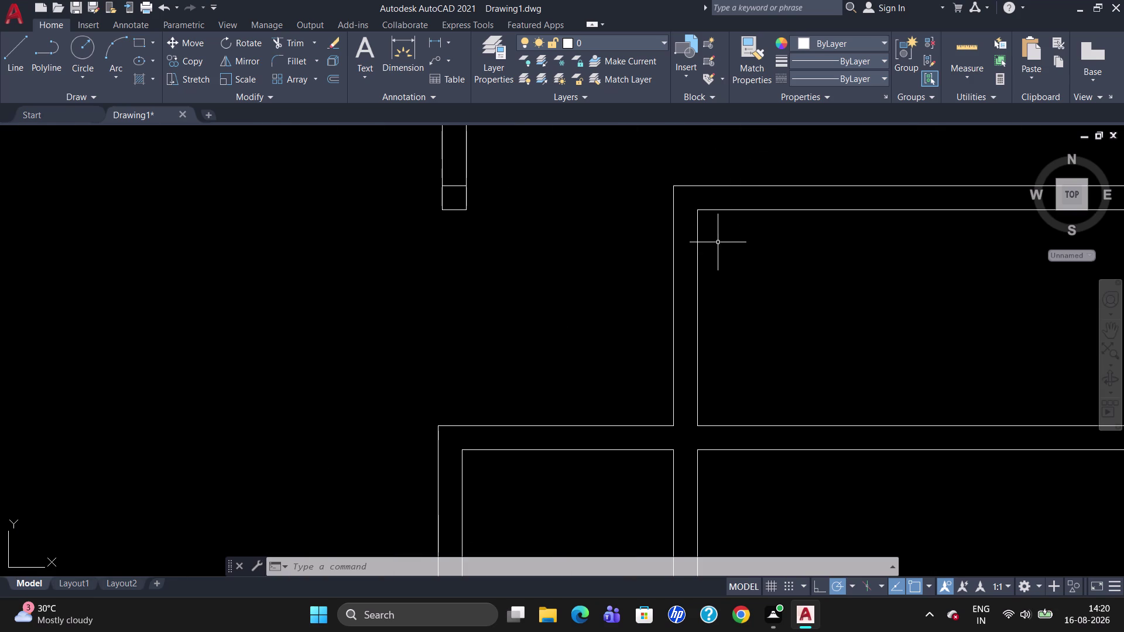
scroll(down, 3)
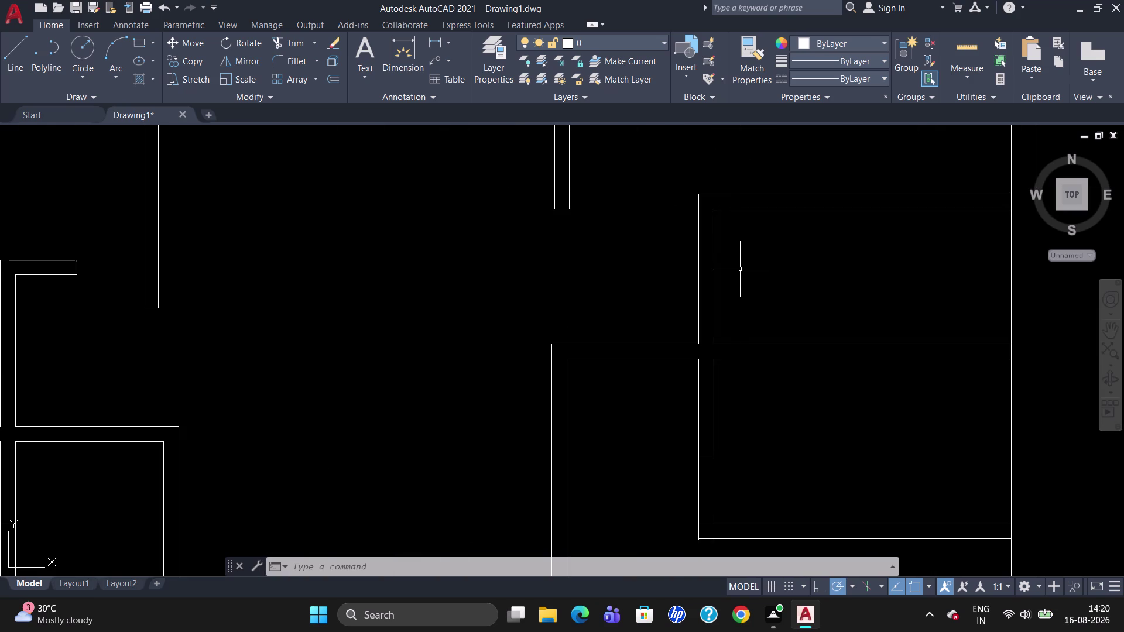
key(l)
key(Return)
text(TK)
key(Return)
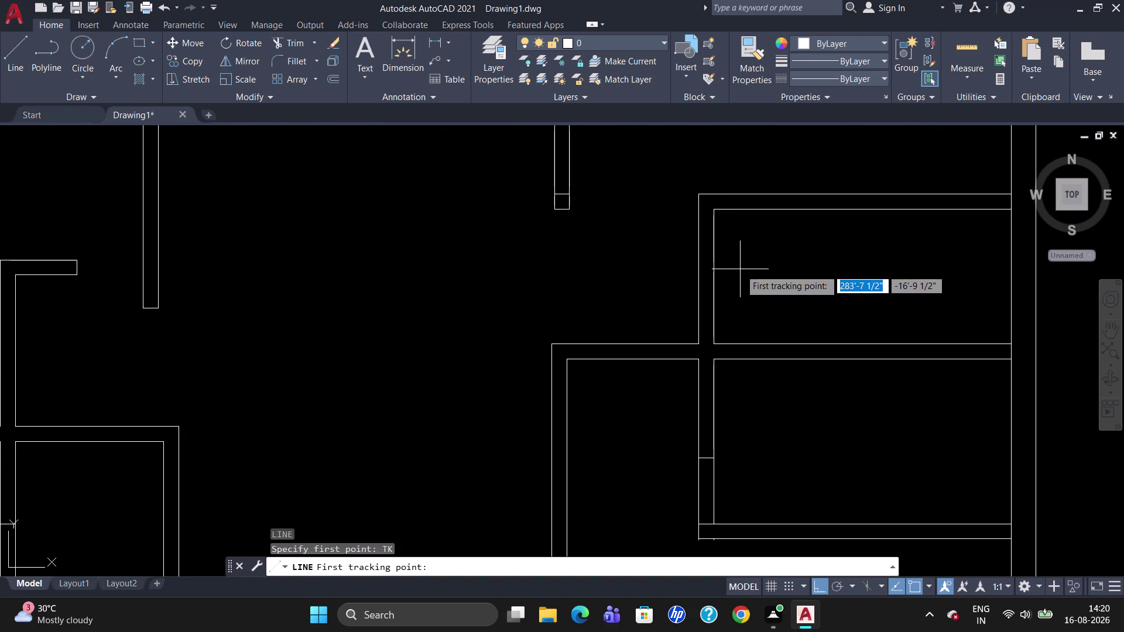
click(715, 213)
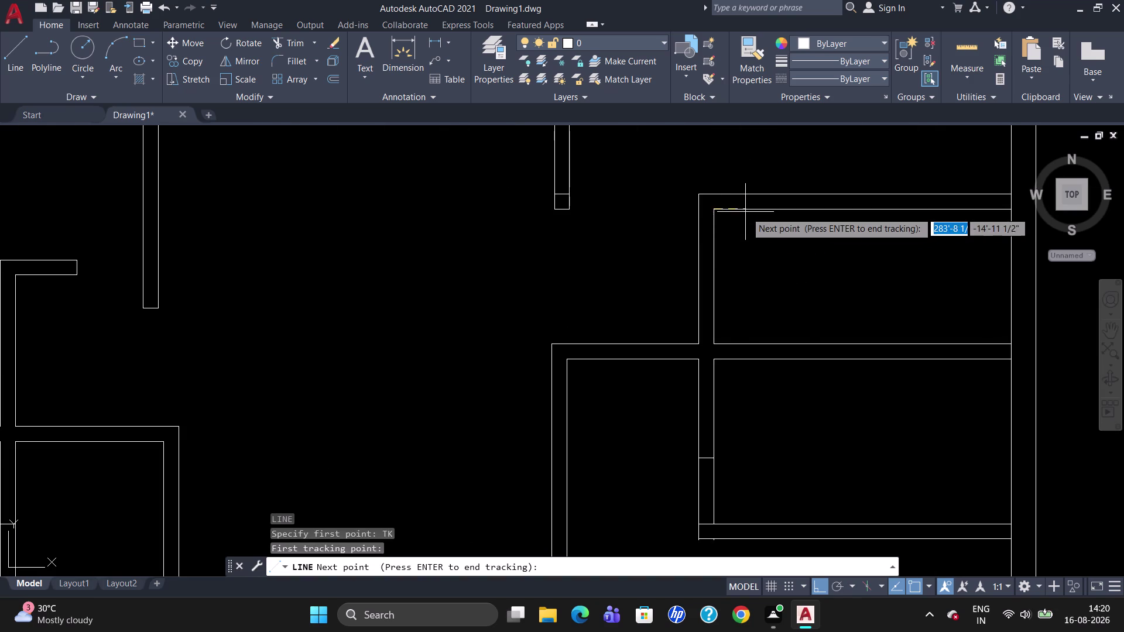
key(2)
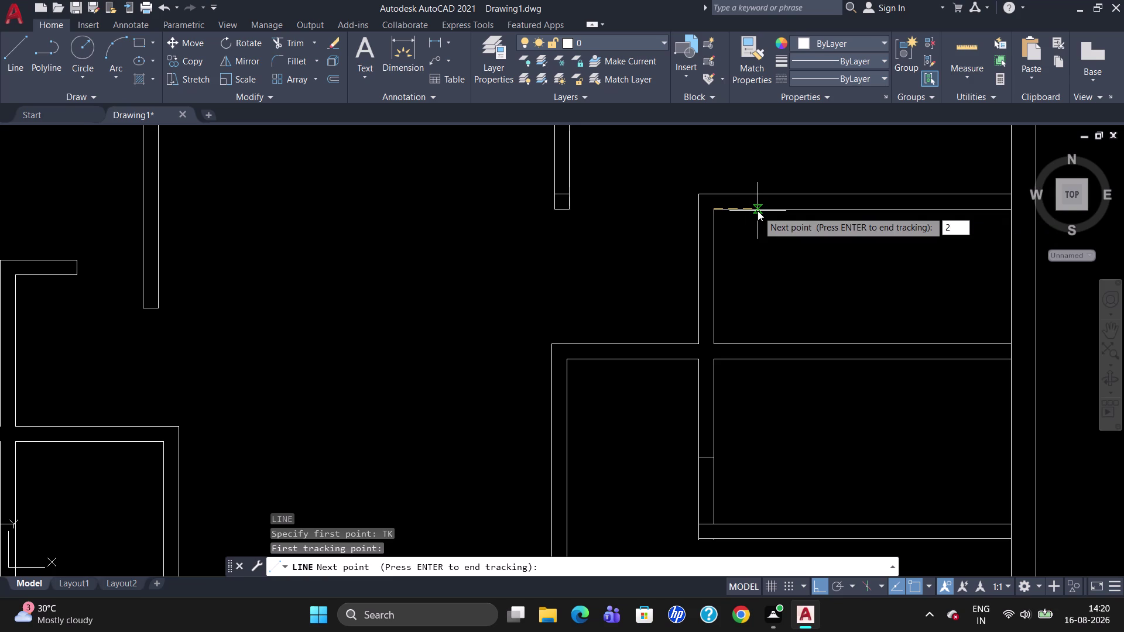
key(apostrophe)
key(Return)
key(Return)
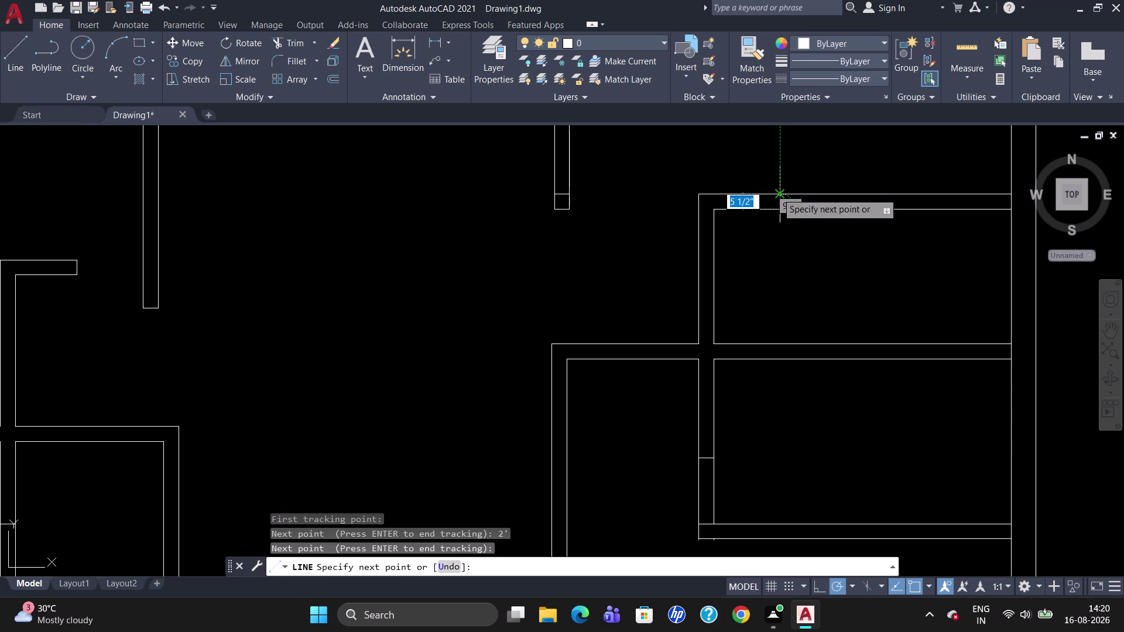
click(777, 193)
key(Escape)
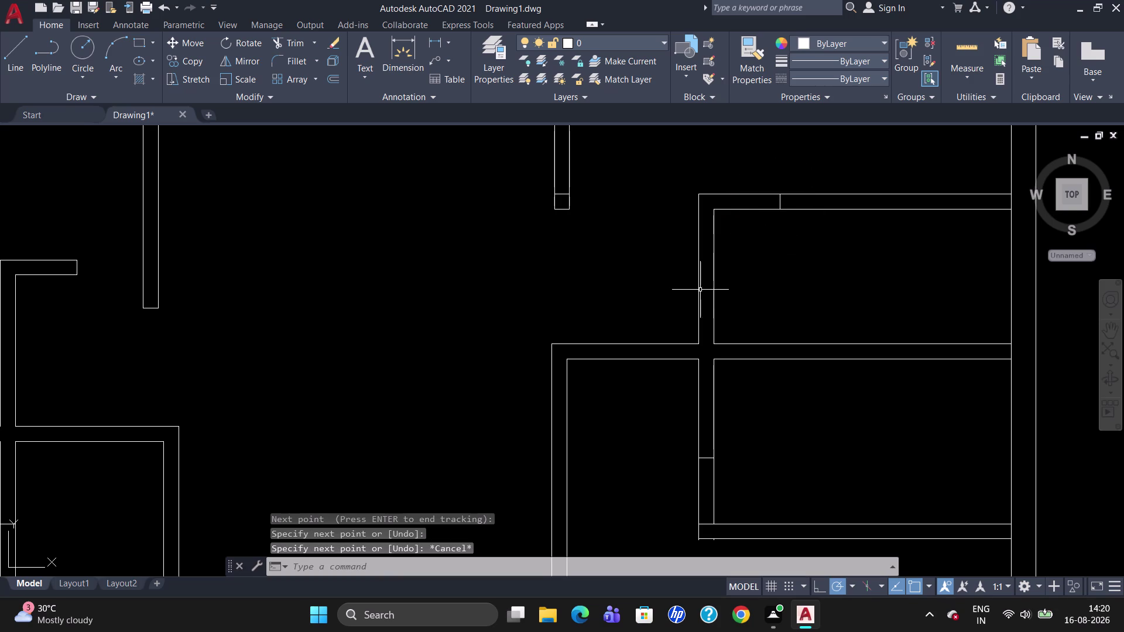
Draw a short line closing the wall end at the top-left inner corner.
key(l)
key(Return)
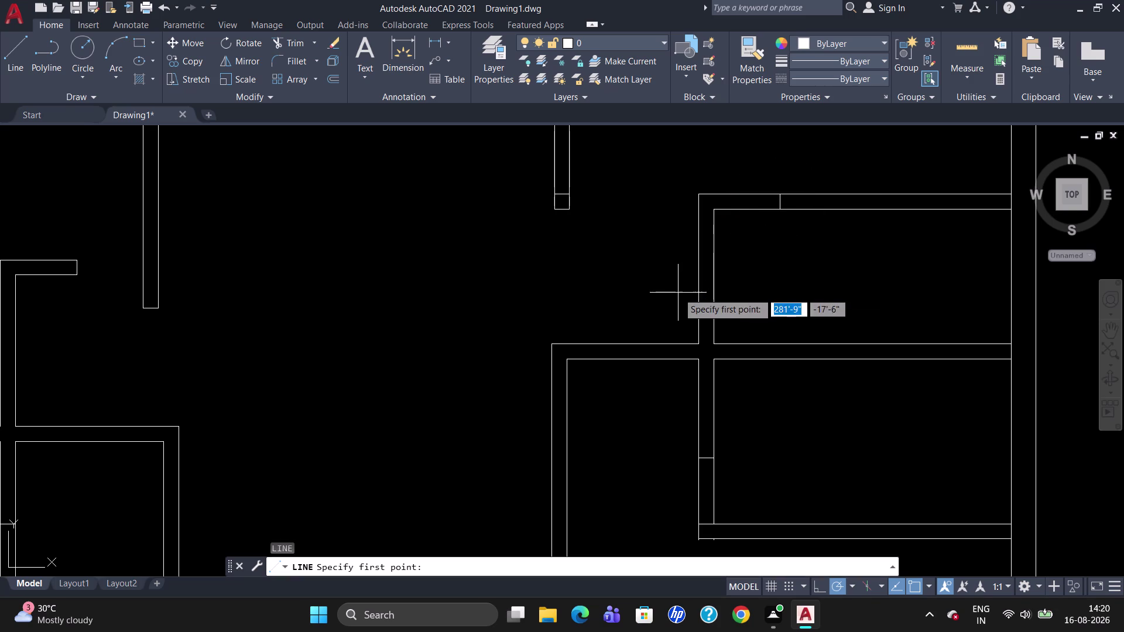
click(713, 213)
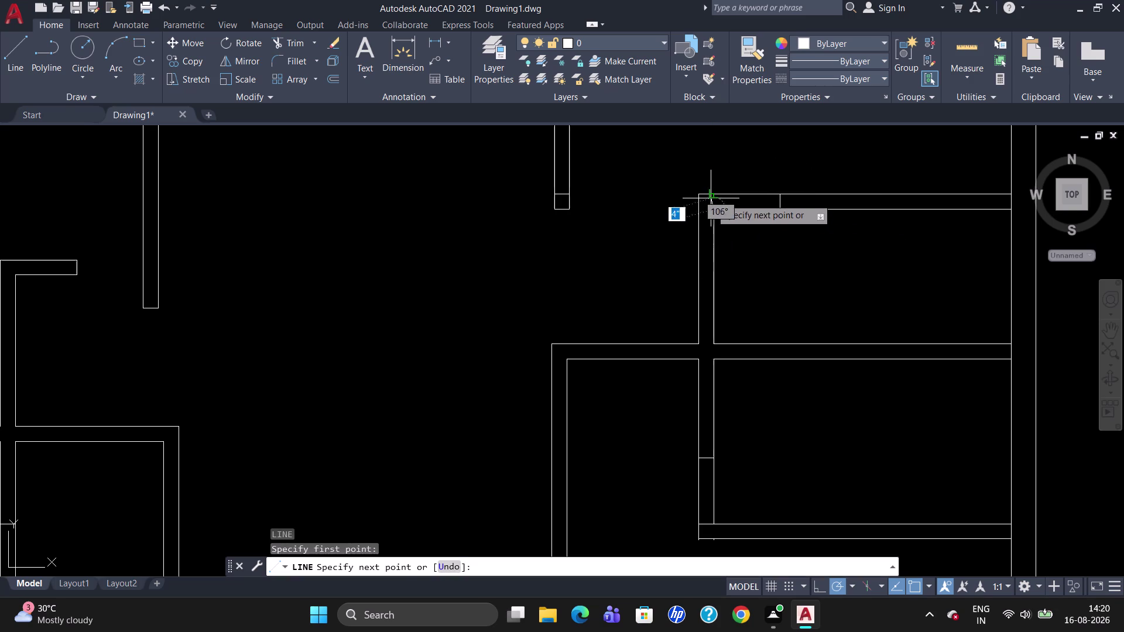
click(712, 195)
key(Escape)
key(Escape)
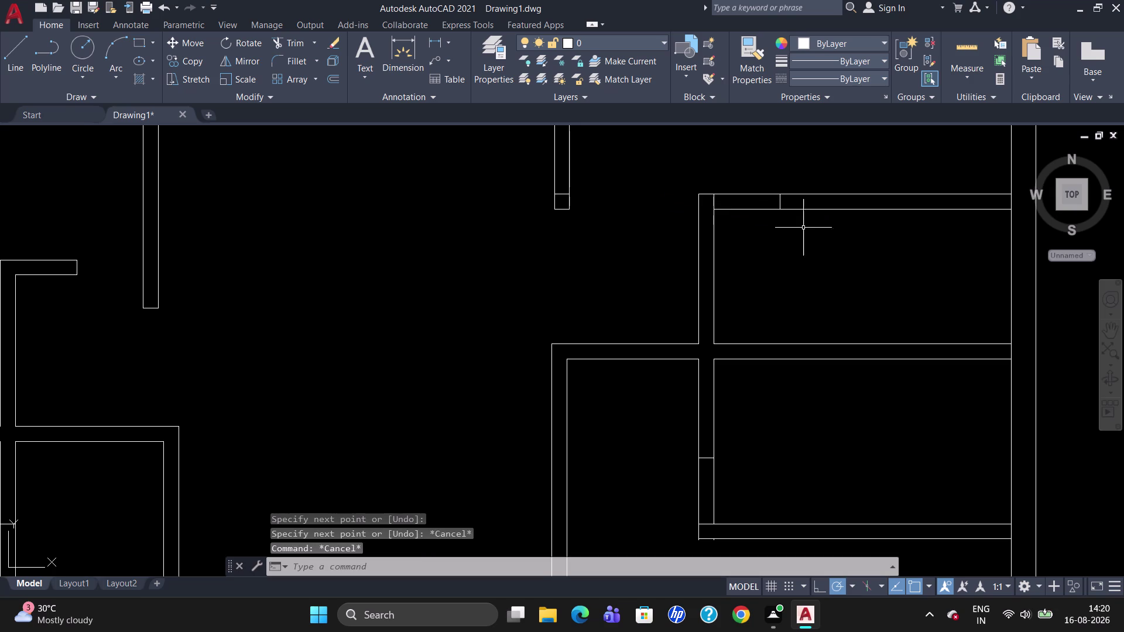
Check the 2' spacing with a temporary linear dimension, then delete it.
text(DLI)
key(Return)
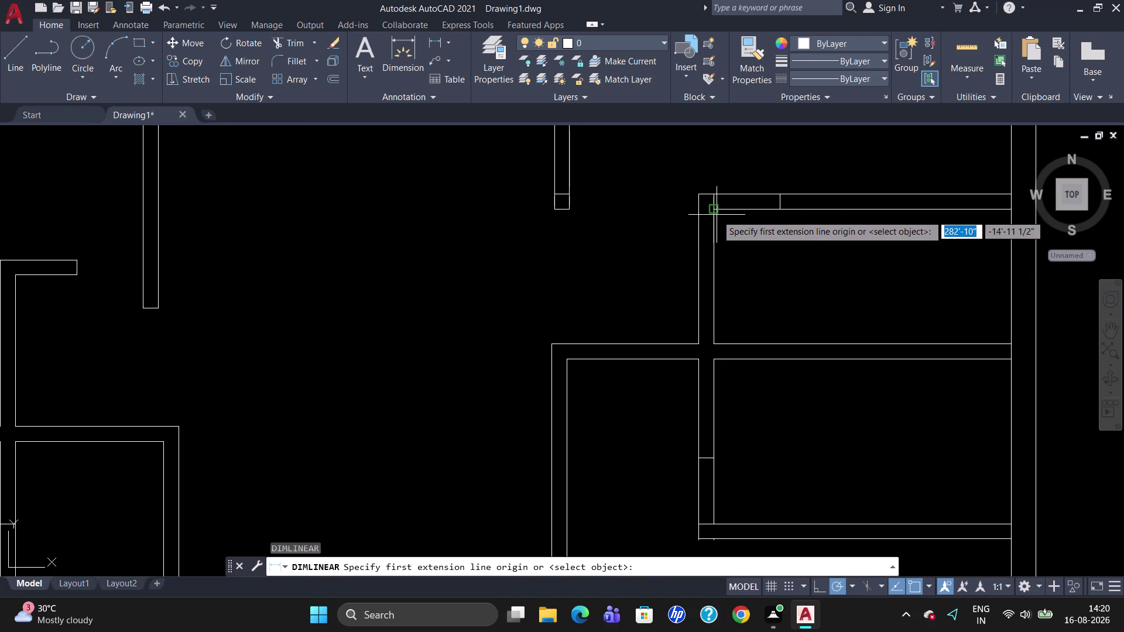
click(716, 213)
click(777, 212)
click(784, 234)
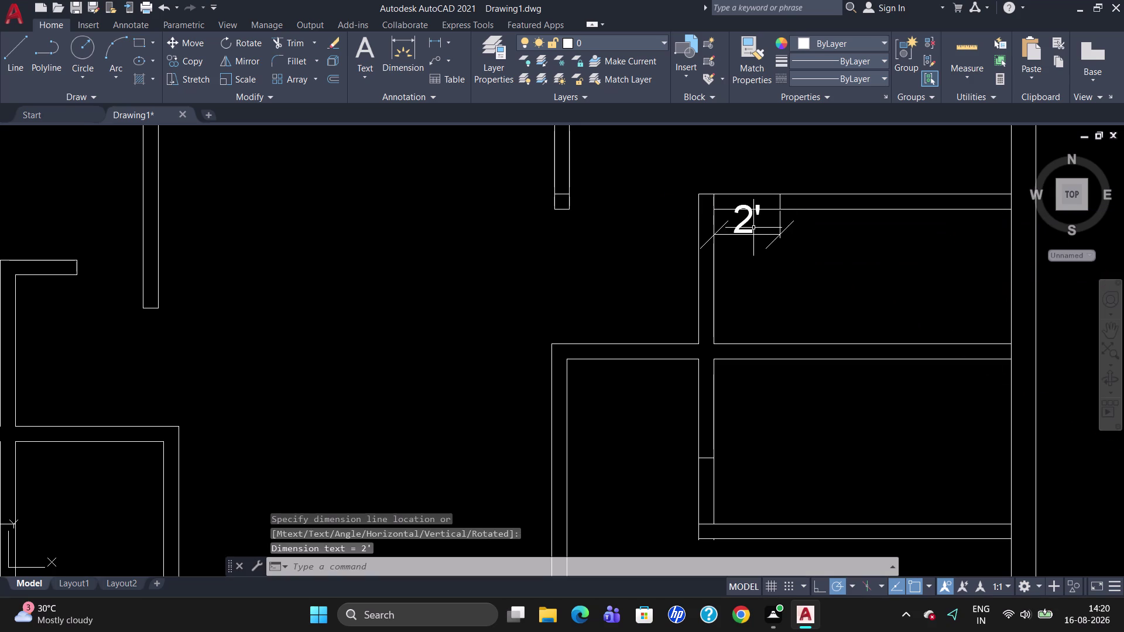
click(746, 224)
key(Delete)
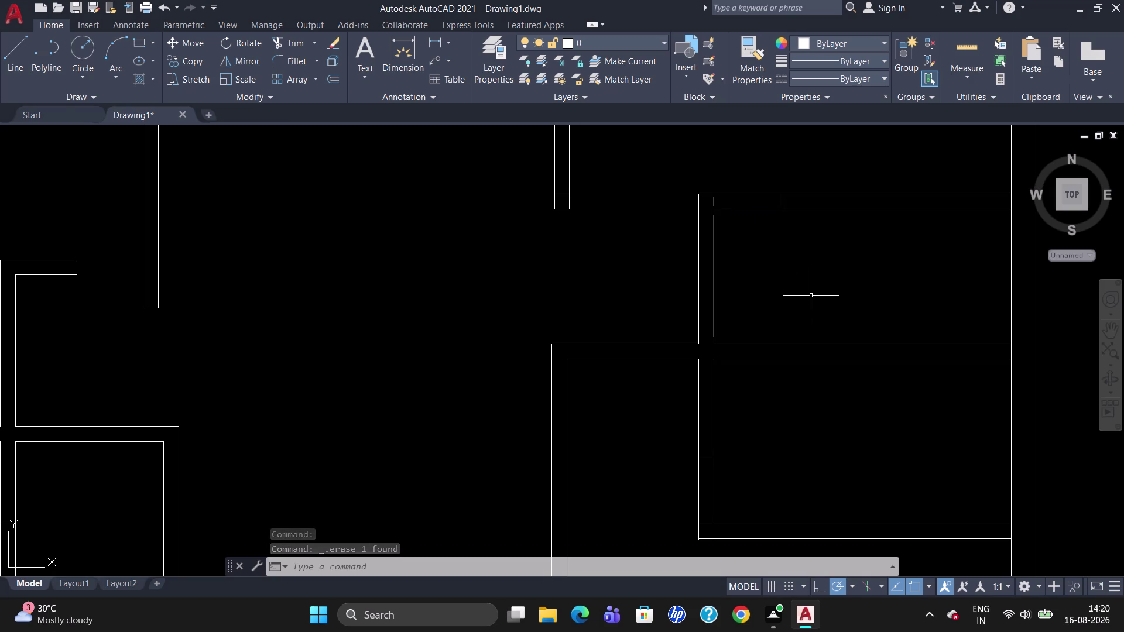
Open Tool Palettes (Ctrl+3) showing the Architectural imperial door and window blocks.
scroll(down, 3)
scroll(up, 3)
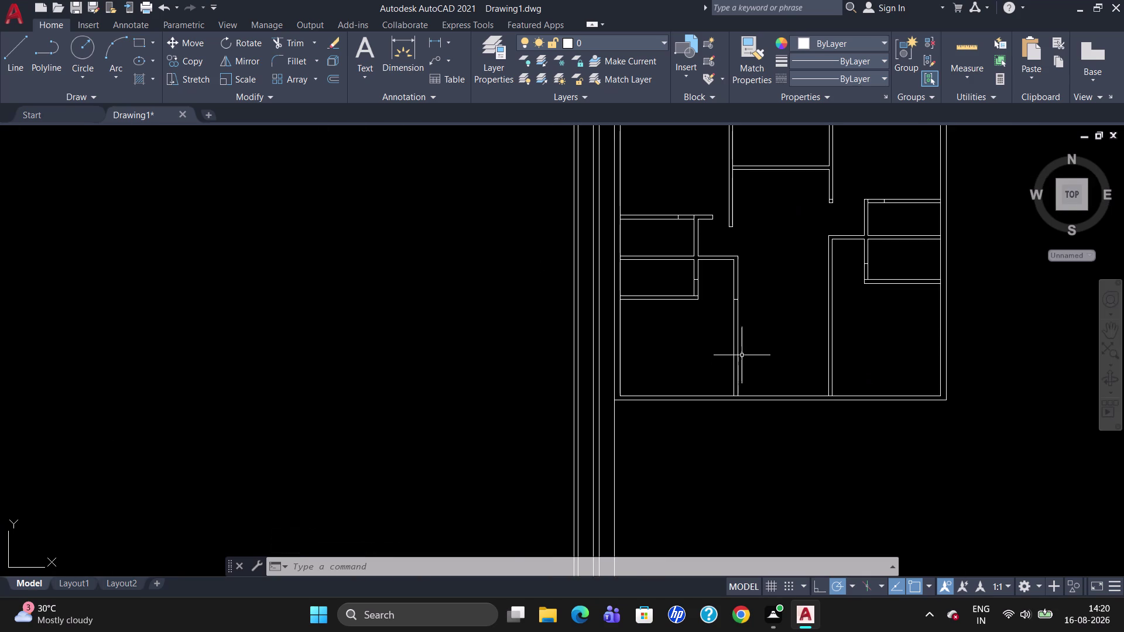
scroll(up, 3)
scroll(down, 3)
scroll(down, 3)
scroll(up, 3)
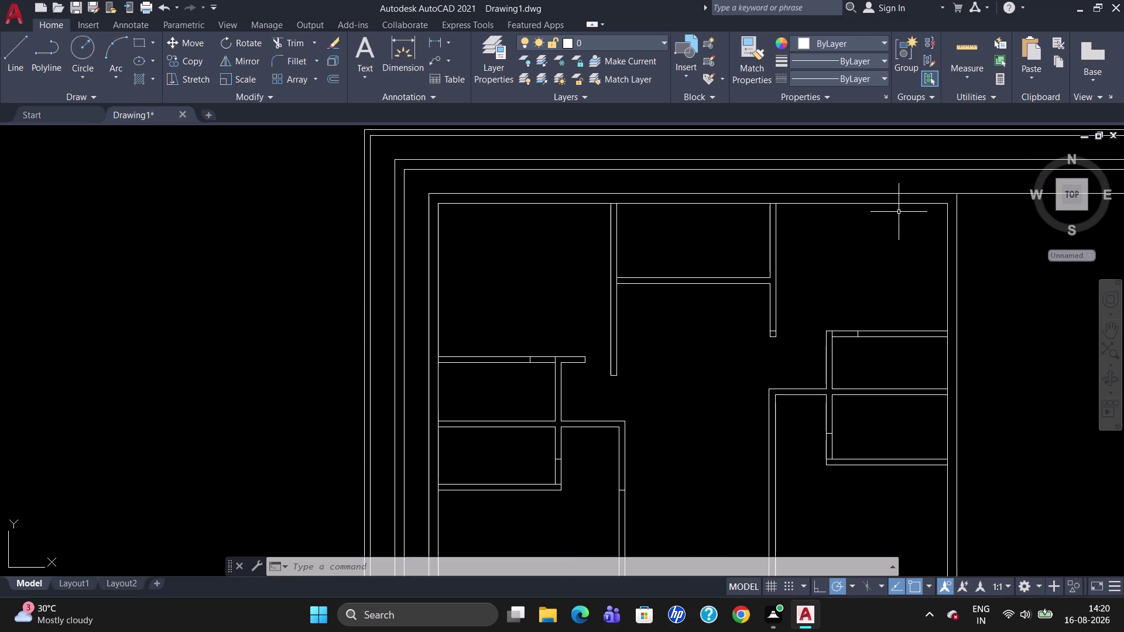
scroll(down, 3)
scroll(up, 3)
scroll(down, 3)
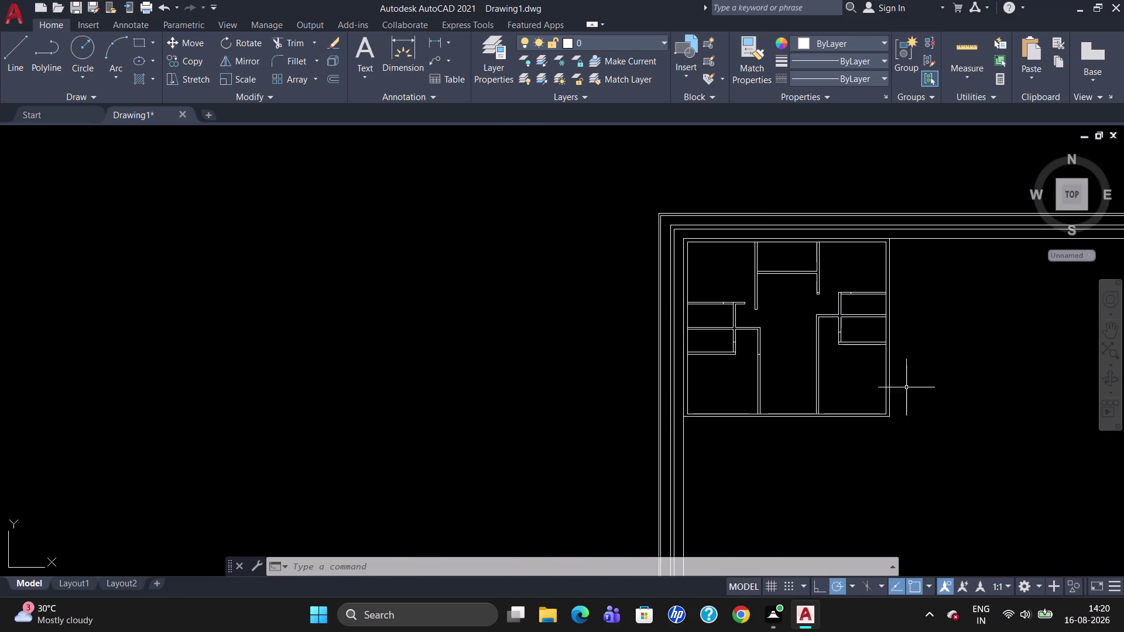
scroll(up, 3)
scroll(up, 3)
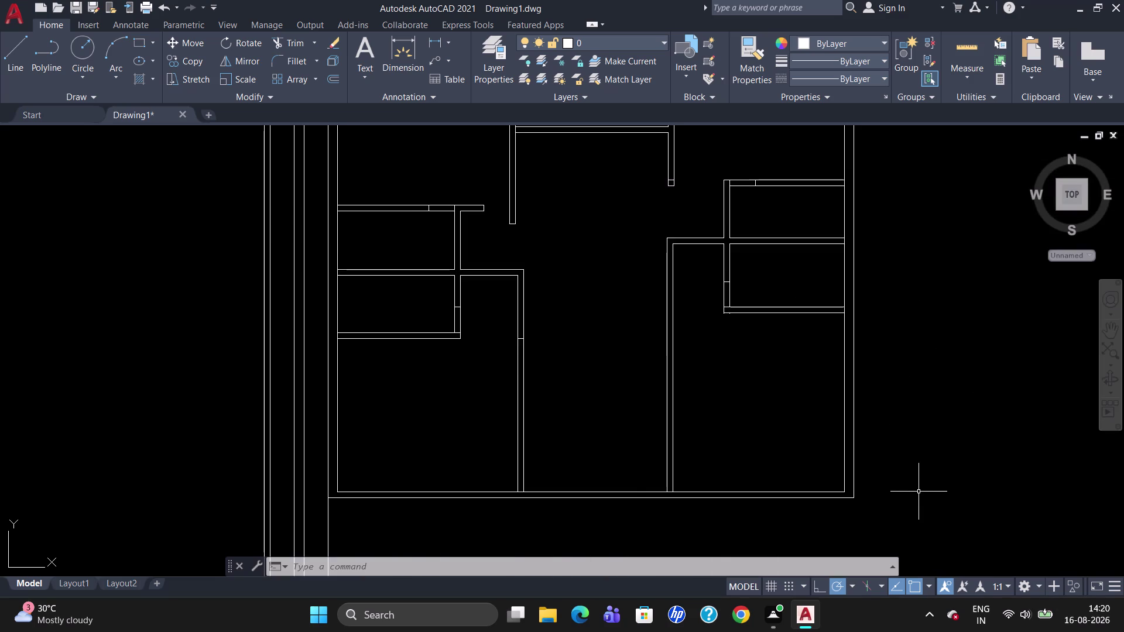
scroll(down, 3)
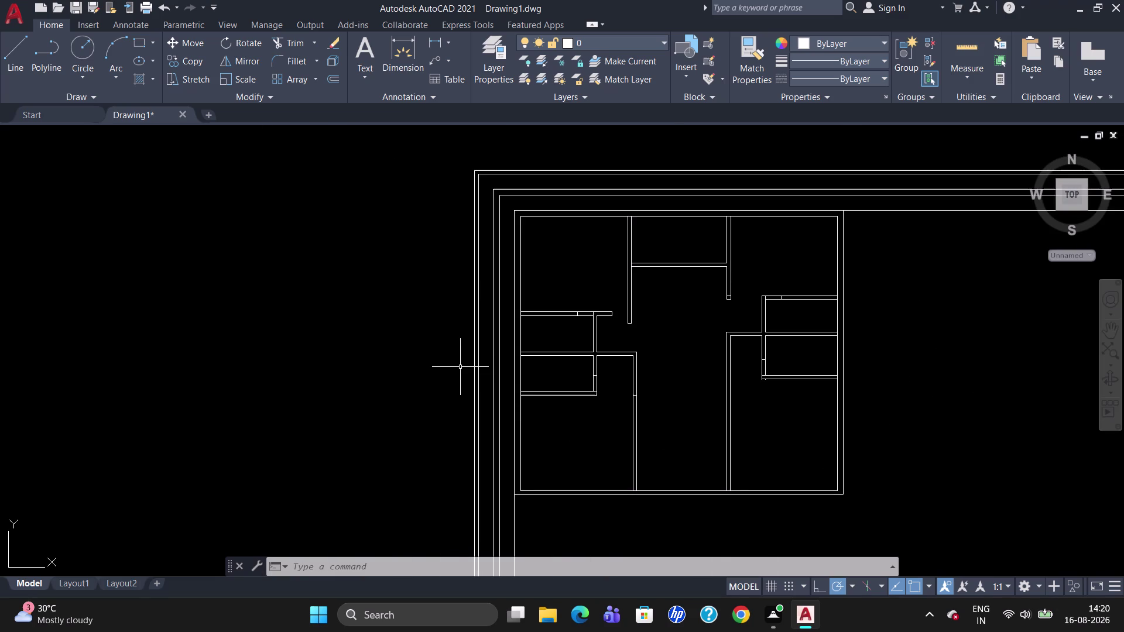
key(ctrl+3)
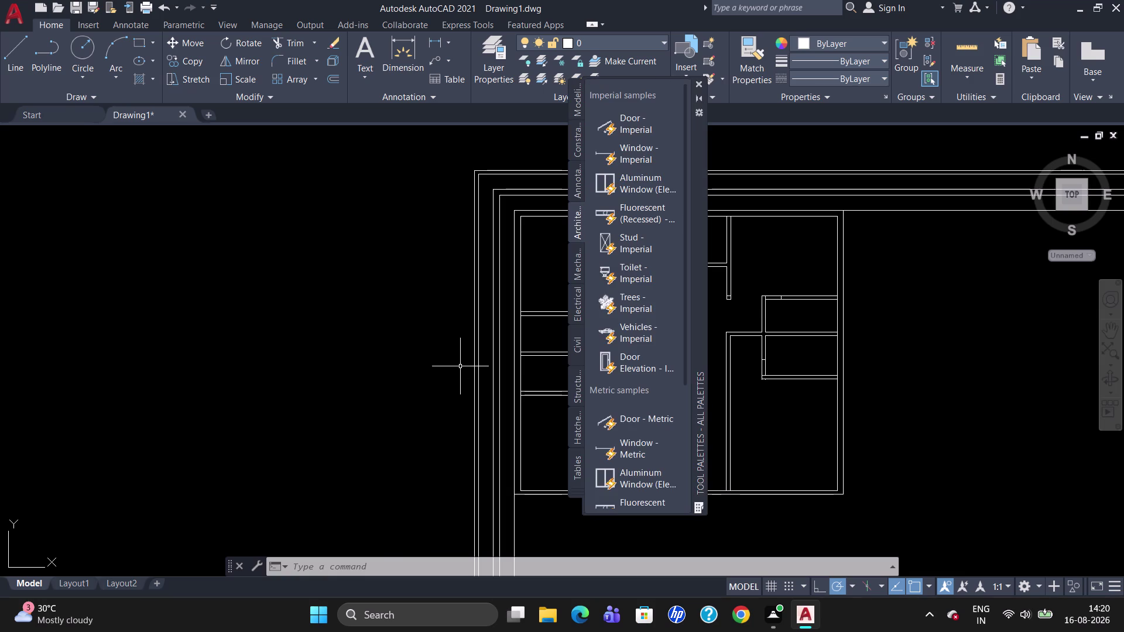
Drop the Door - Imperial block left of the plan and adjust its swing grip.
drag(622, 121, 299, 259)
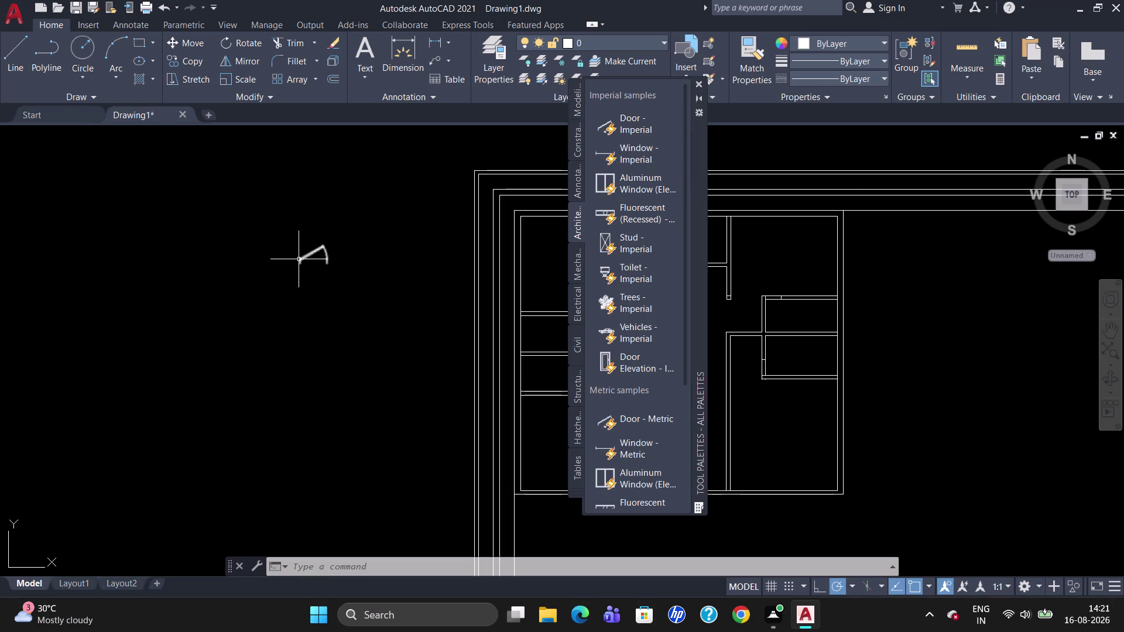
click(698, 80)
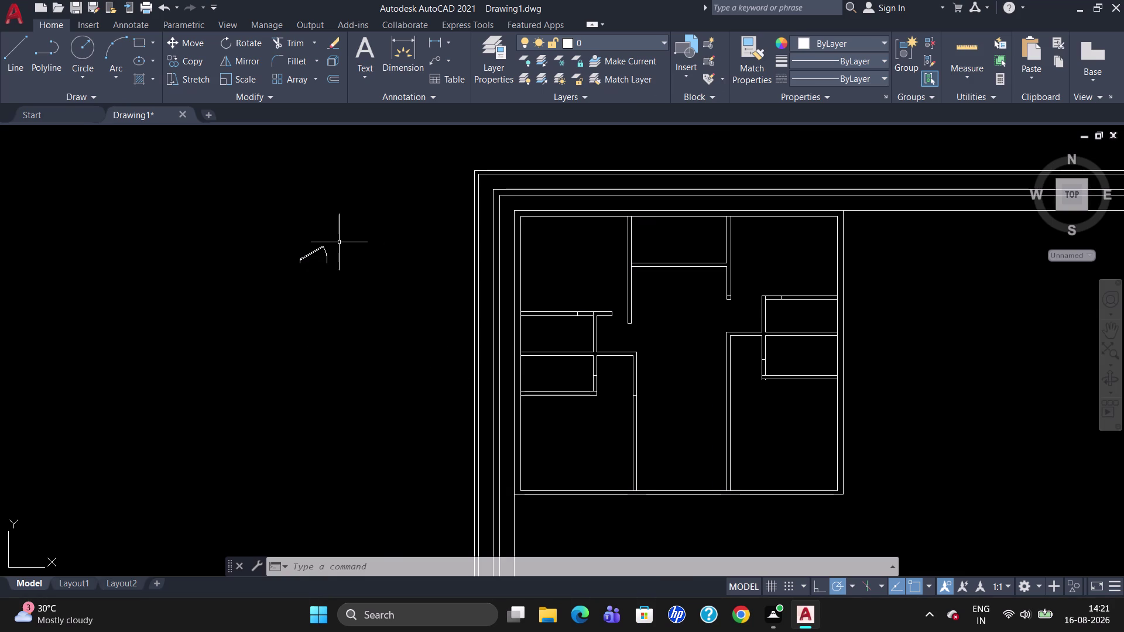
click(318, 251)
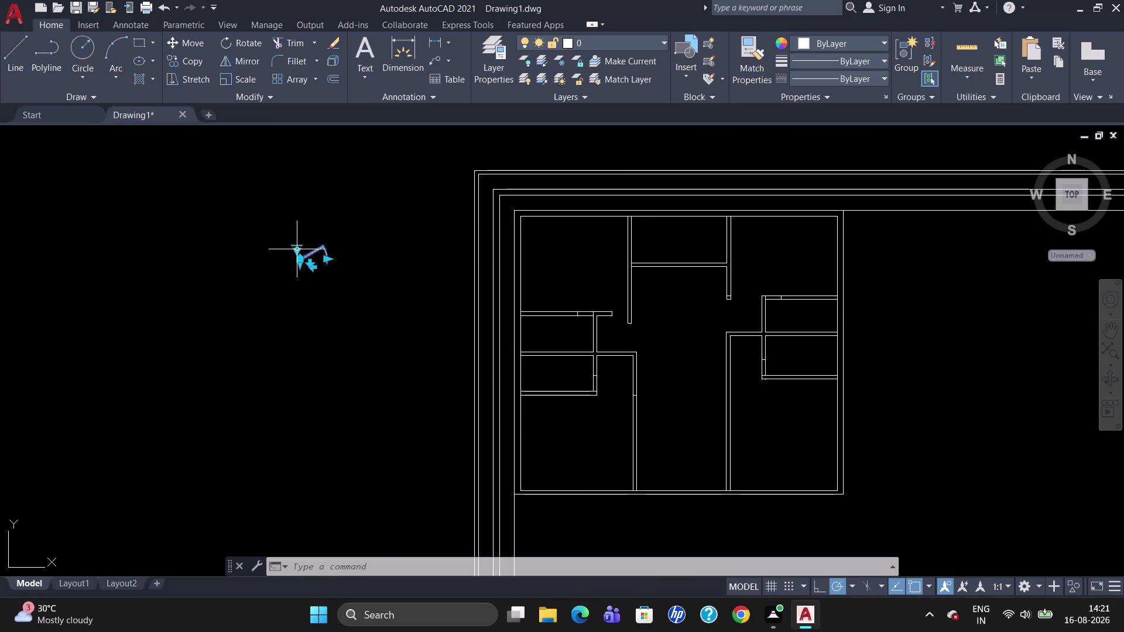
click(297, 252)
click(329, 309)
key(Escape)
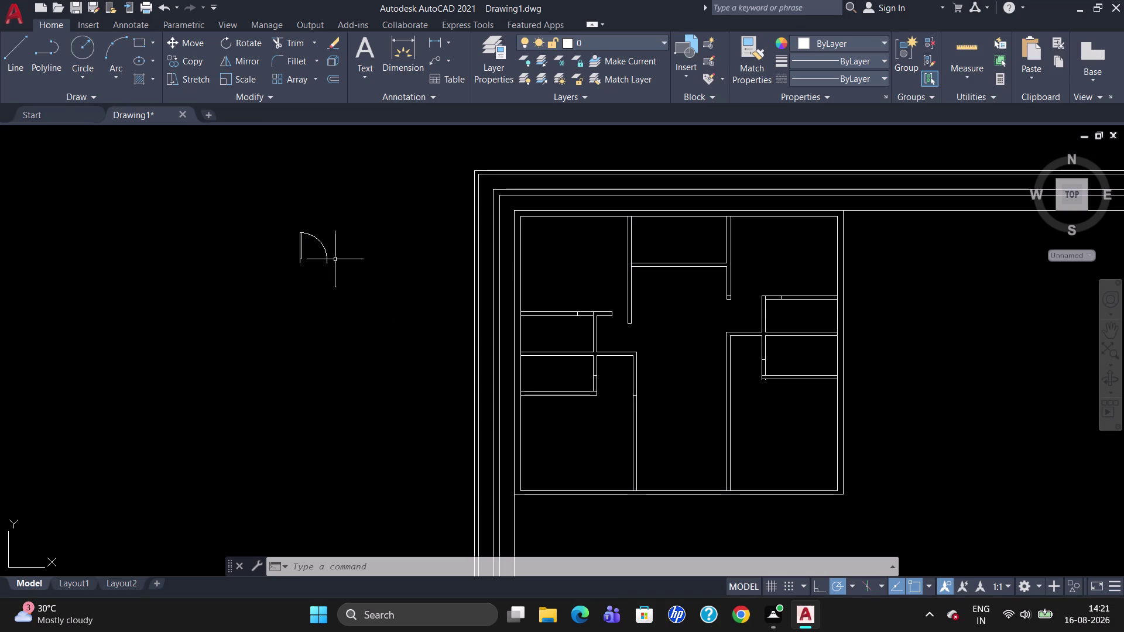
Scale the door by 2', then undo to keep its original size.
click(300, 247)
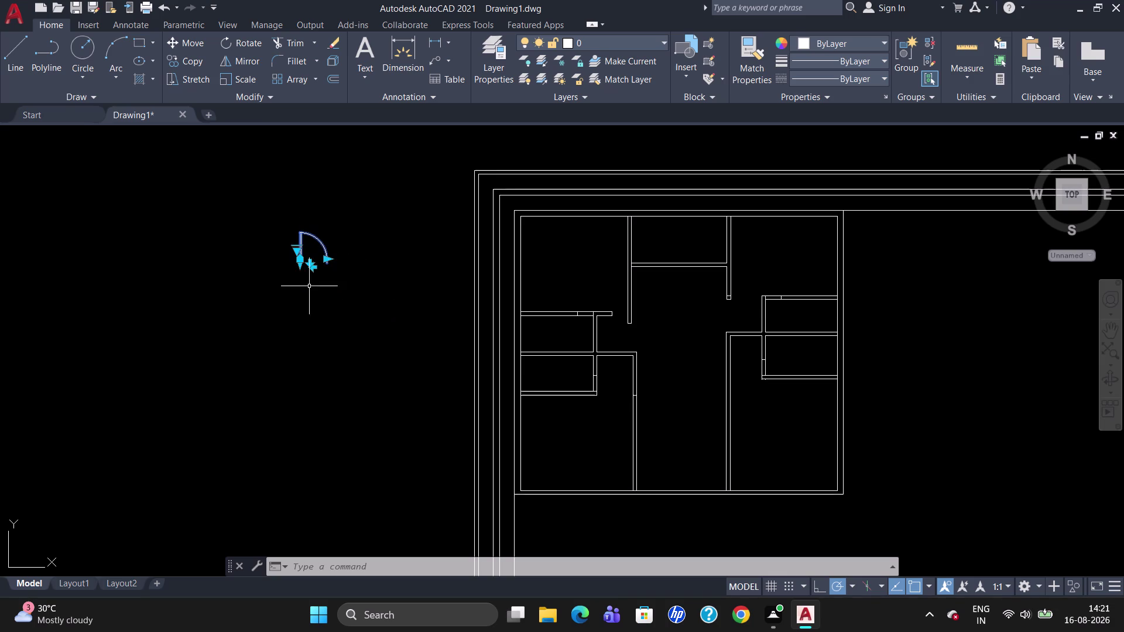
text(SC)
key(Return)
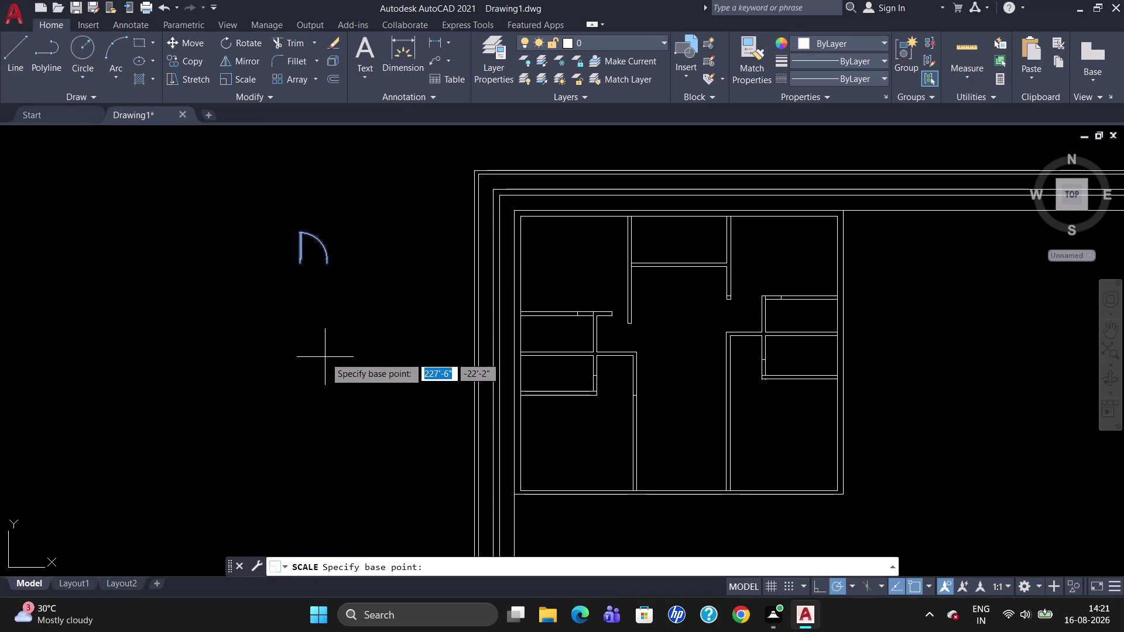
click(297, 261)
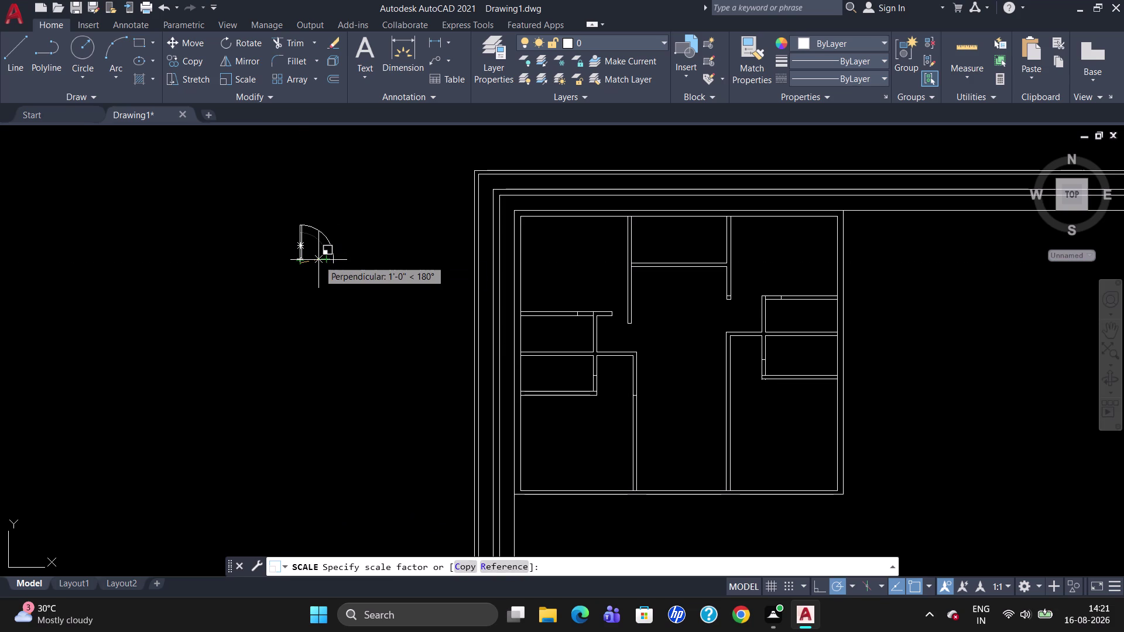
text(2')
key(Return)
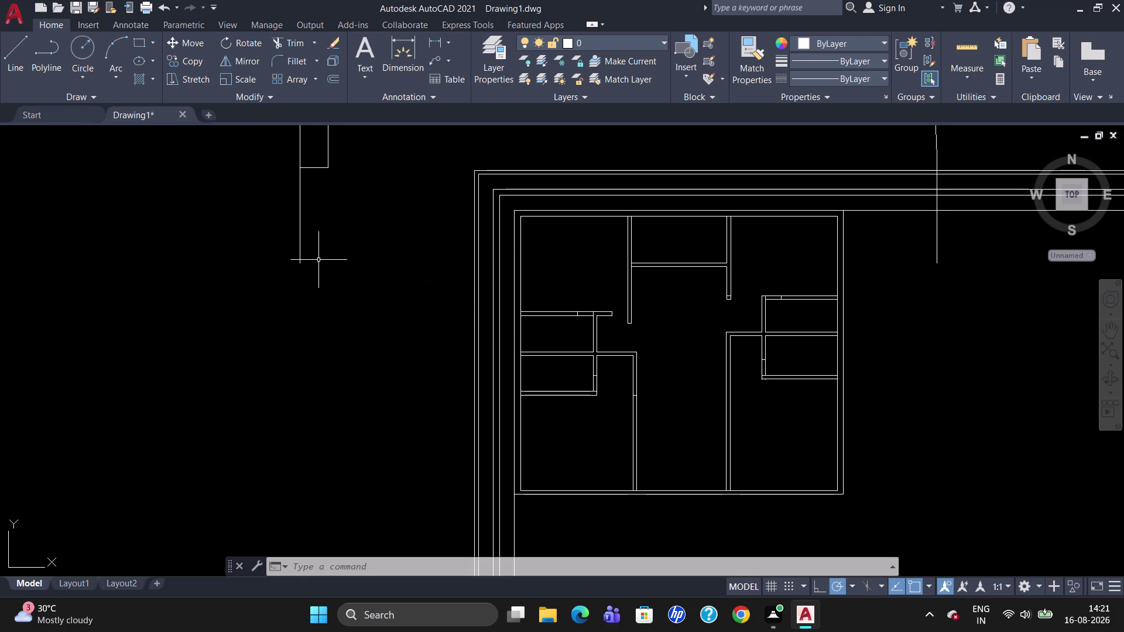
key(Escape)
key(u)
key(Return)
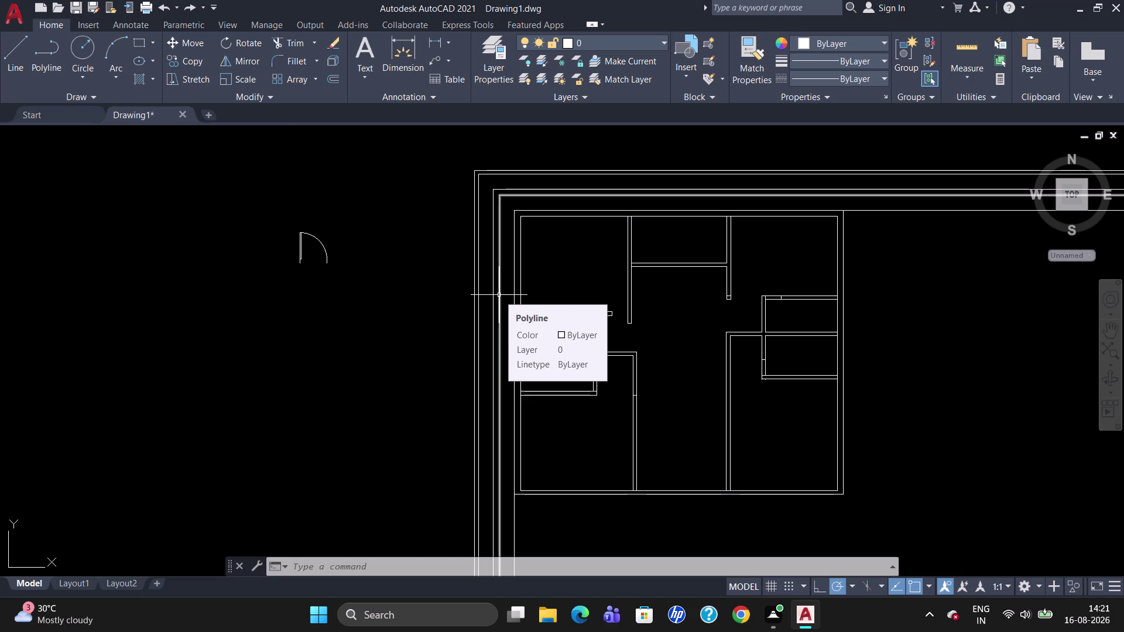
click(300, 233)
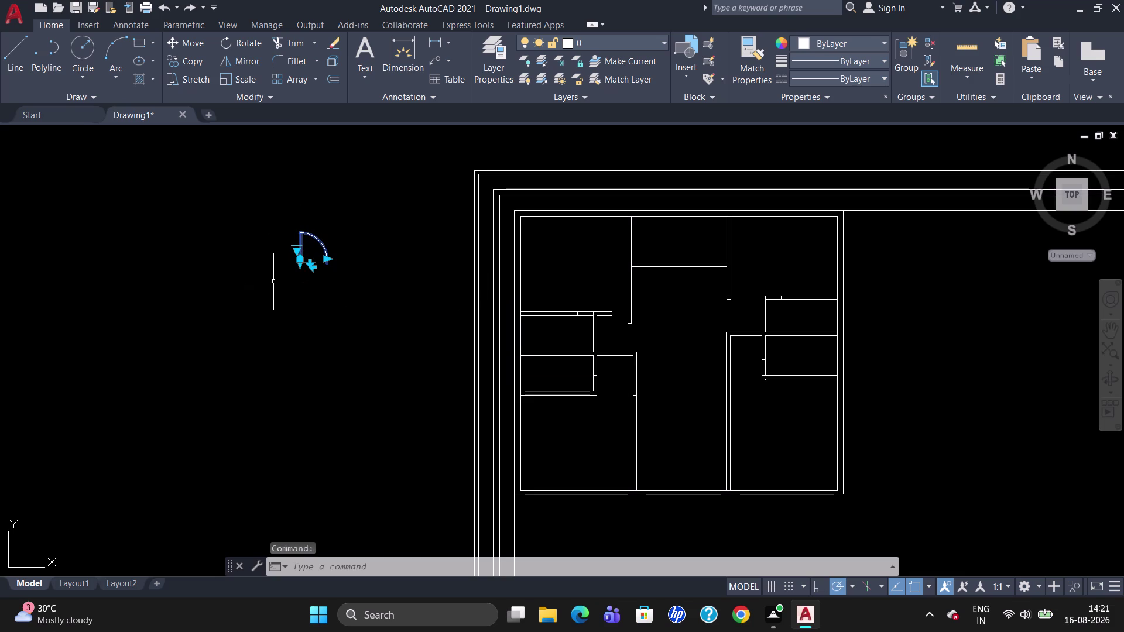
Rotate the door block a quarter turn about its hinge, then start COPY.
text(RO)
key(Return)
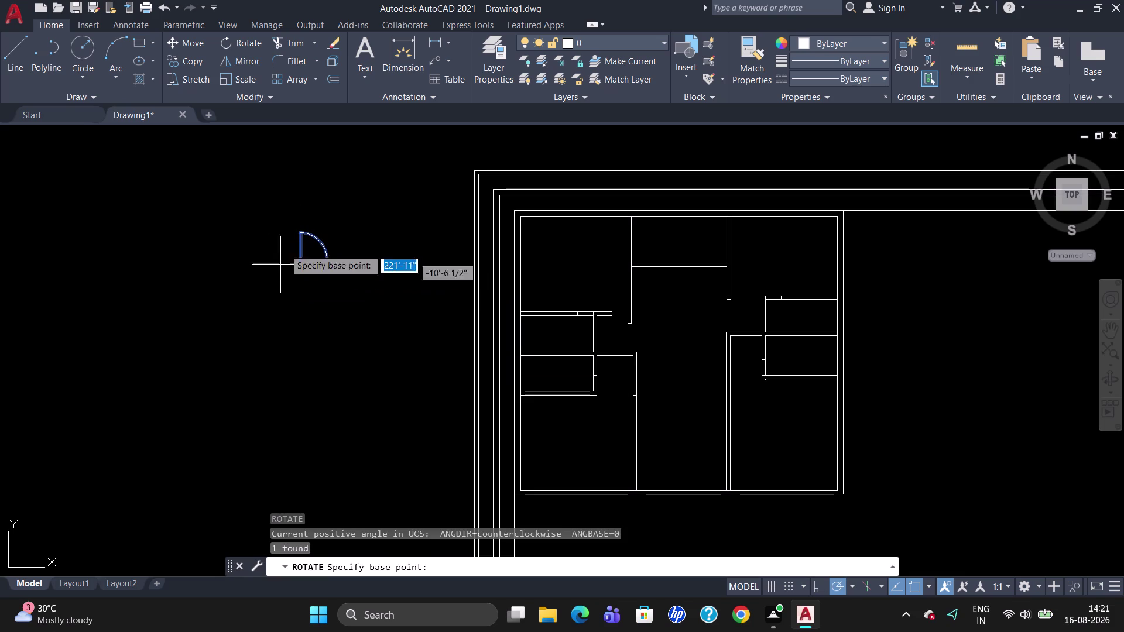
click(297, 235)
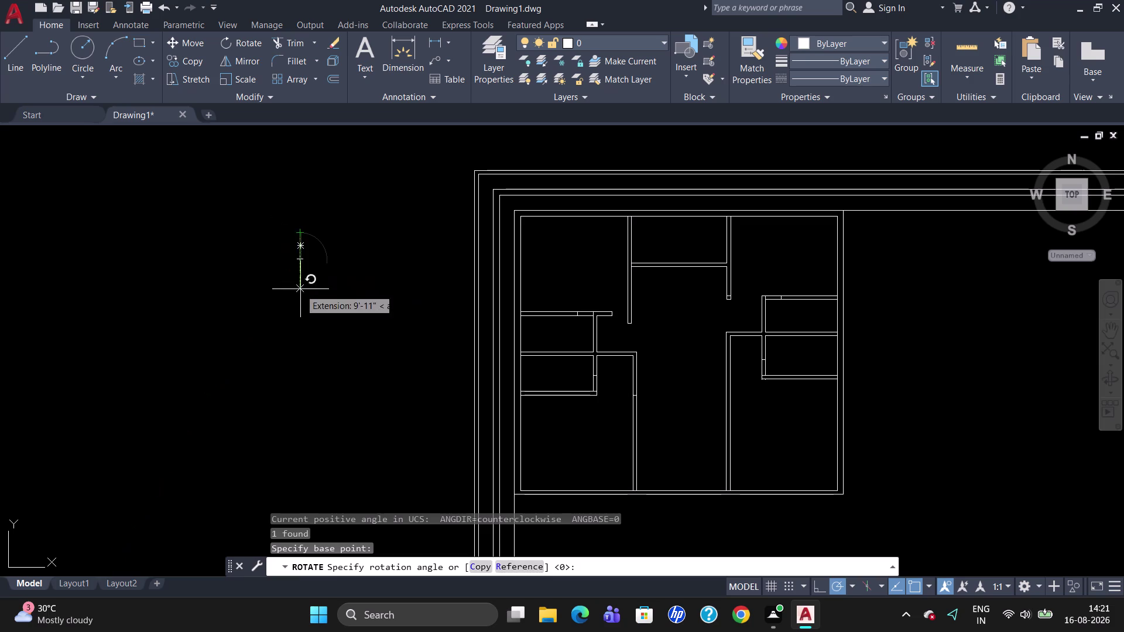
click(305, 164)
click(299, 229)
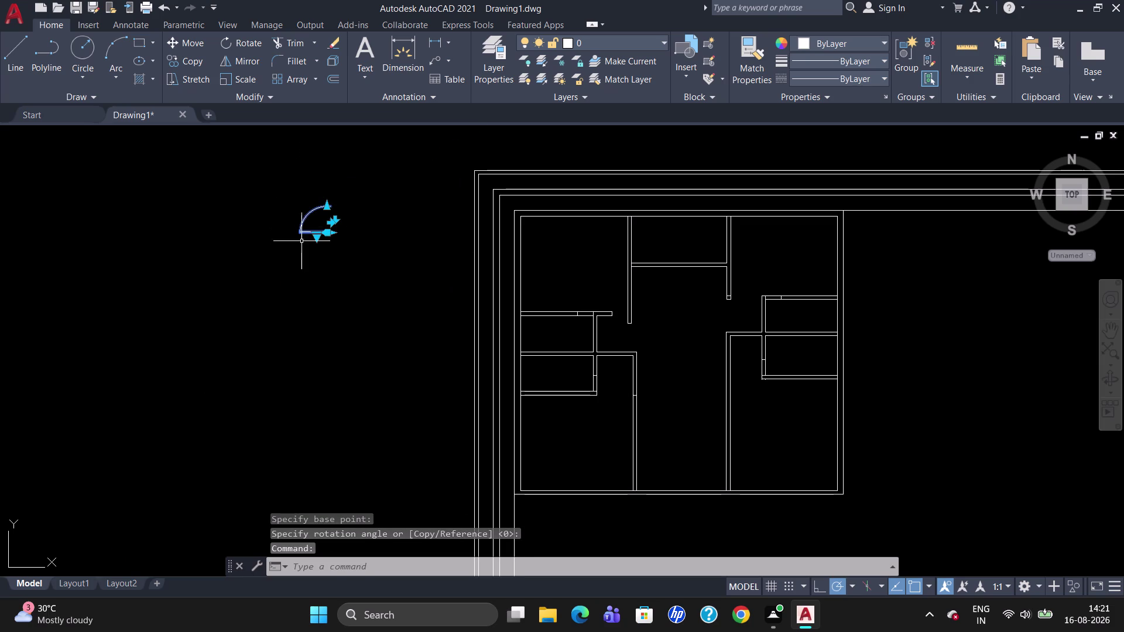
text(CO)
key(Return)
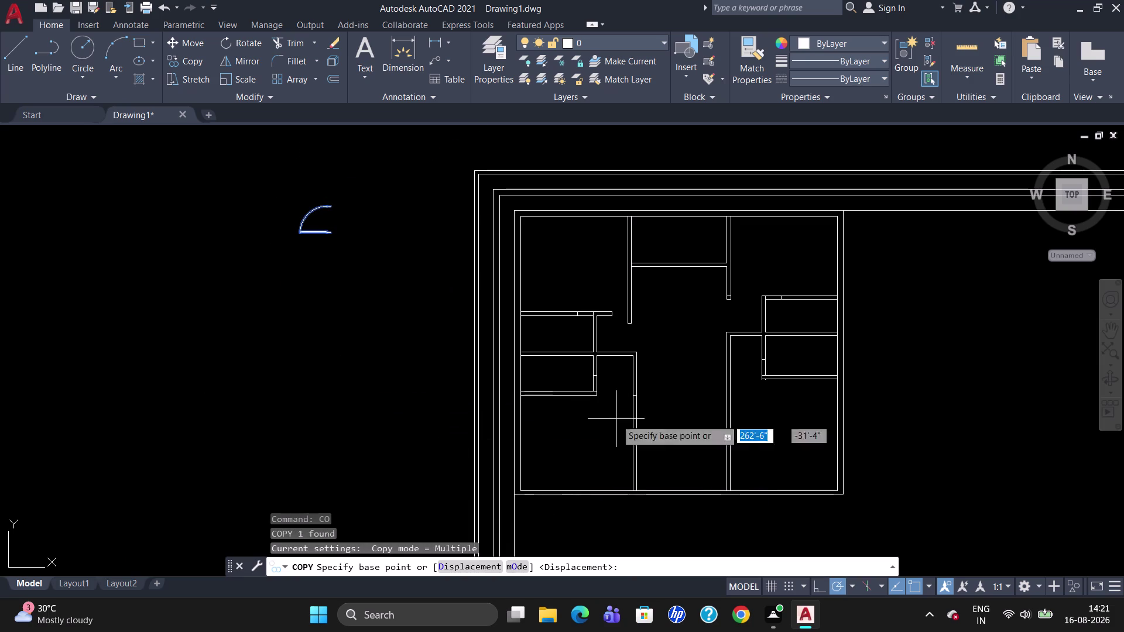
Copy the door from its corner base point to a room's interior wall corner.
scroll(up, 3)
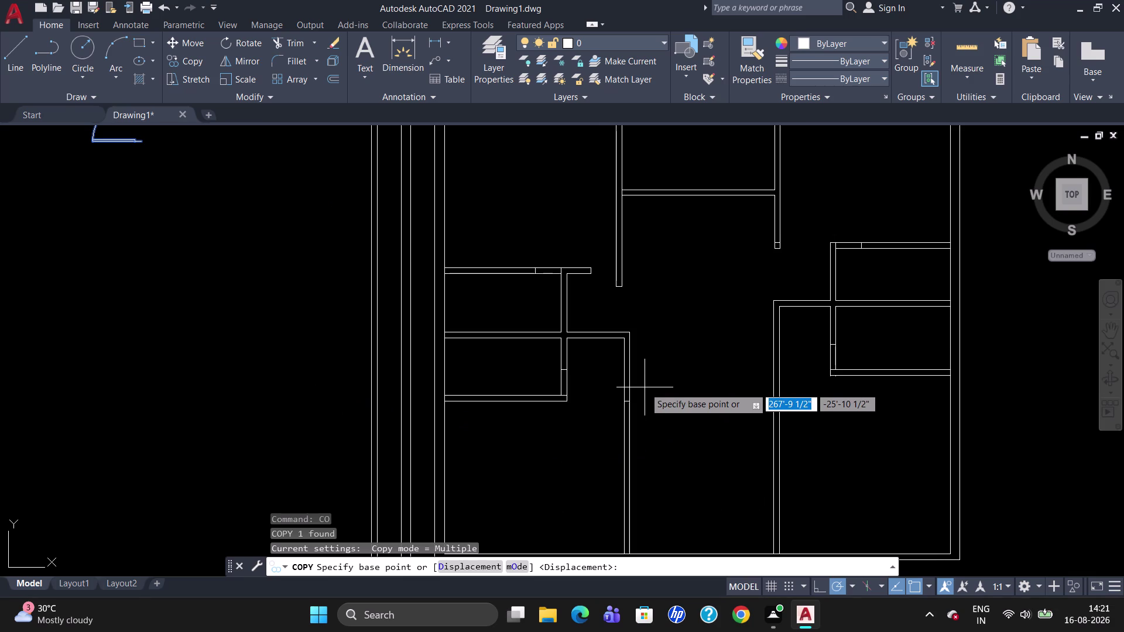
scroll(up, 3)
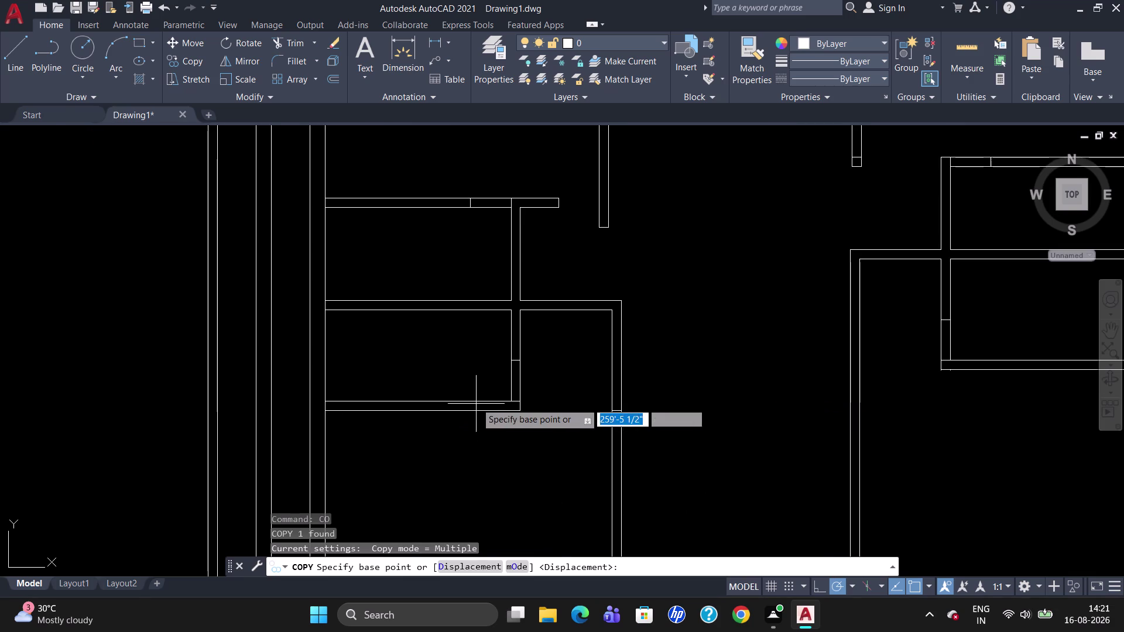
scroll(down, 3)
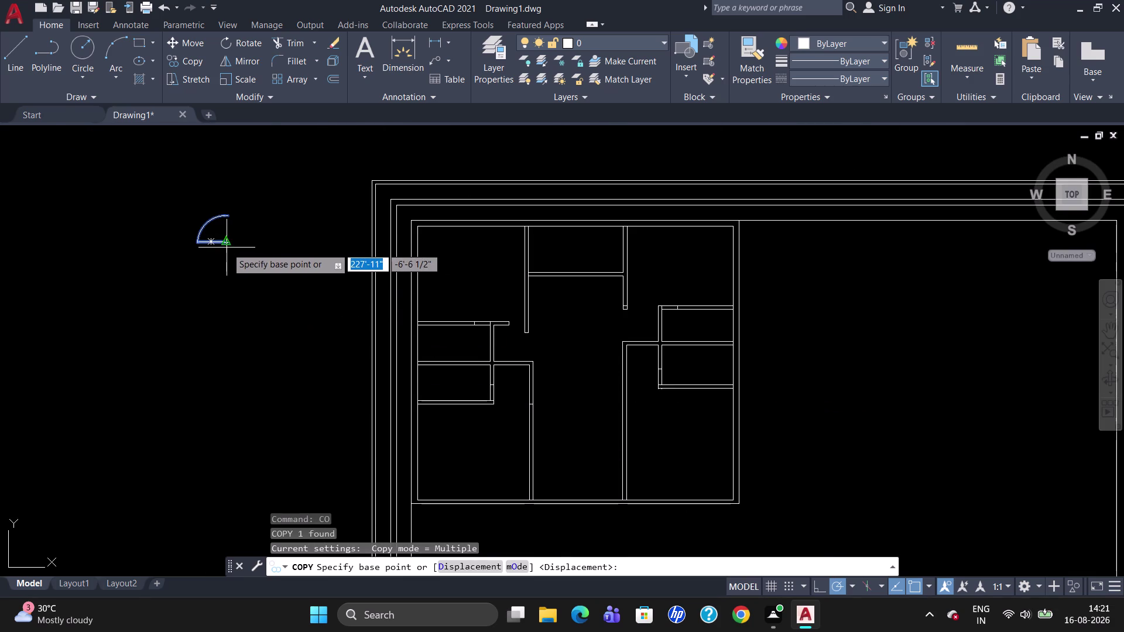
click(229, 244)
scroll(up, 3)
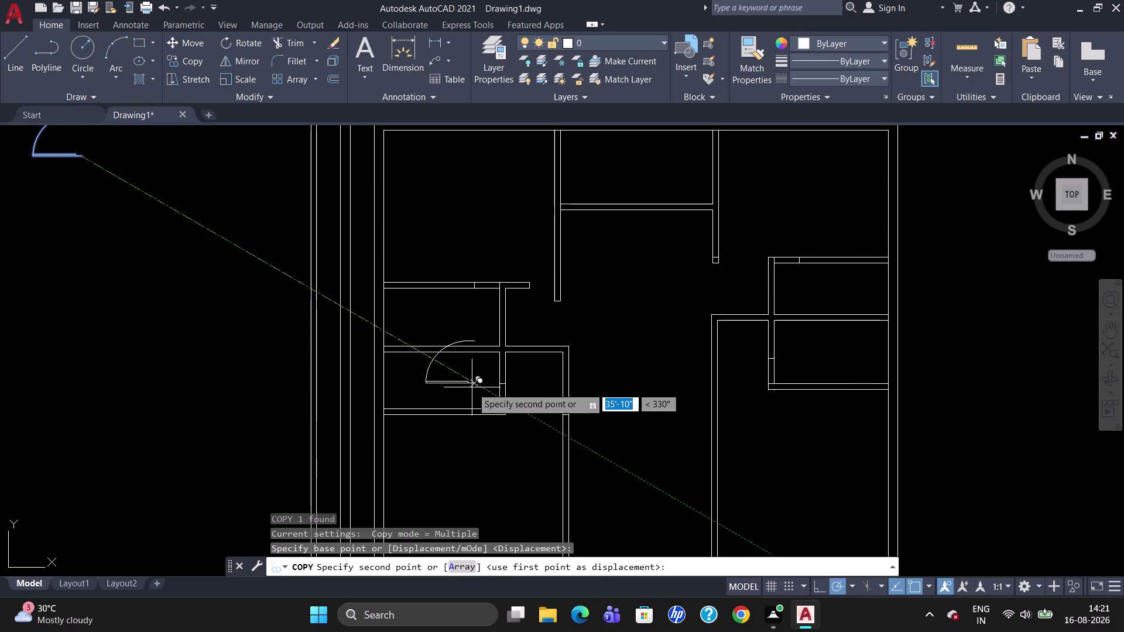
scroll(up, 3)
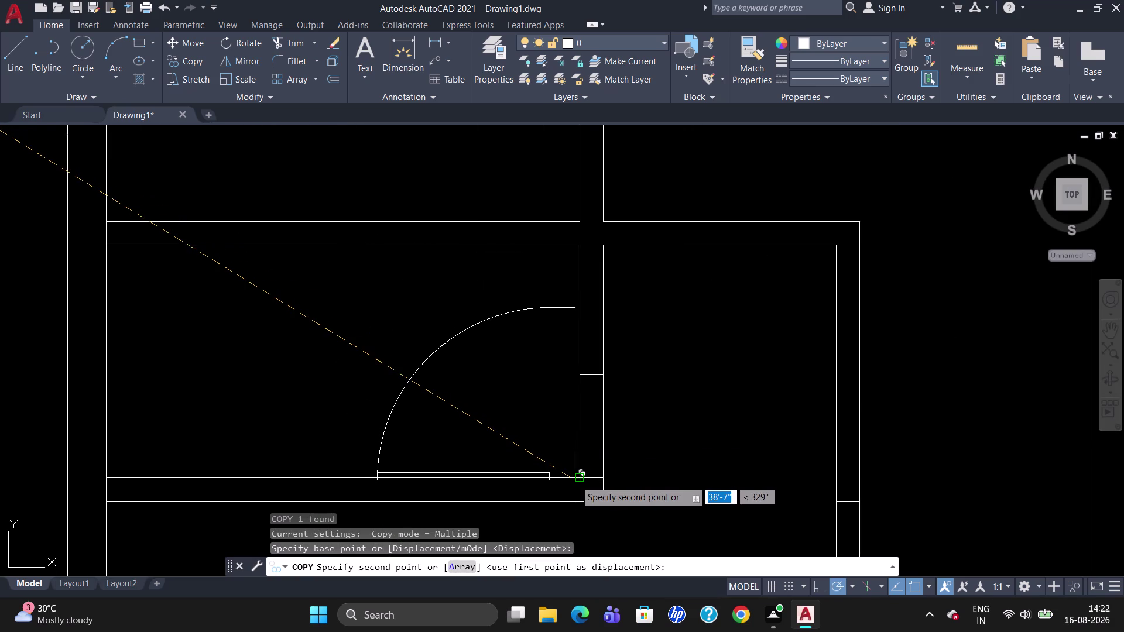
scroll(up, 3)
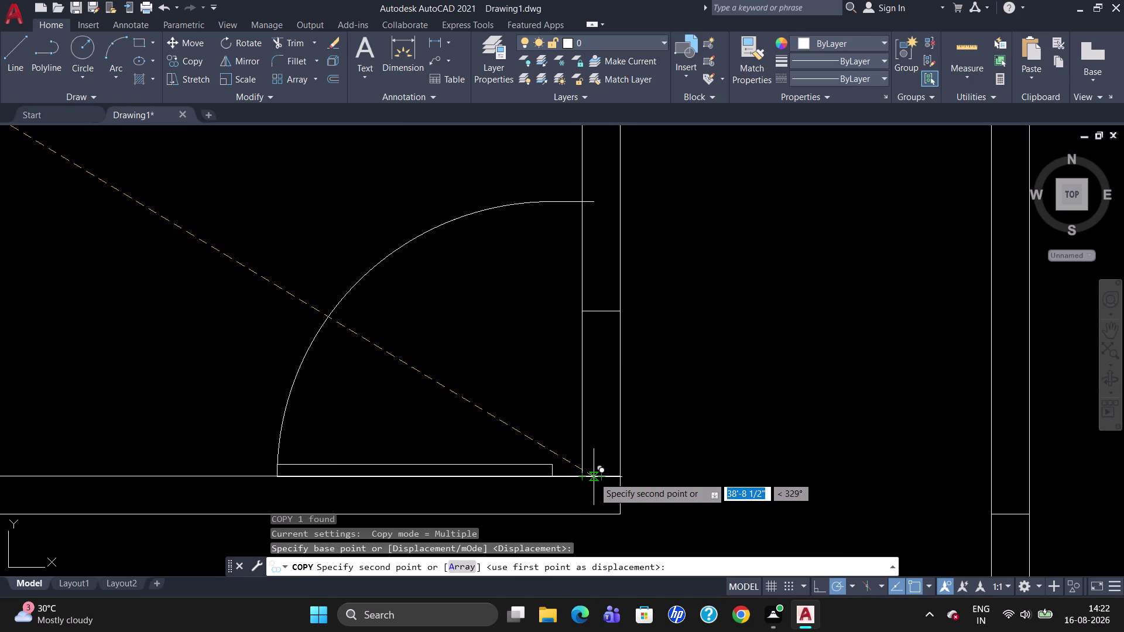
click(592, 476)
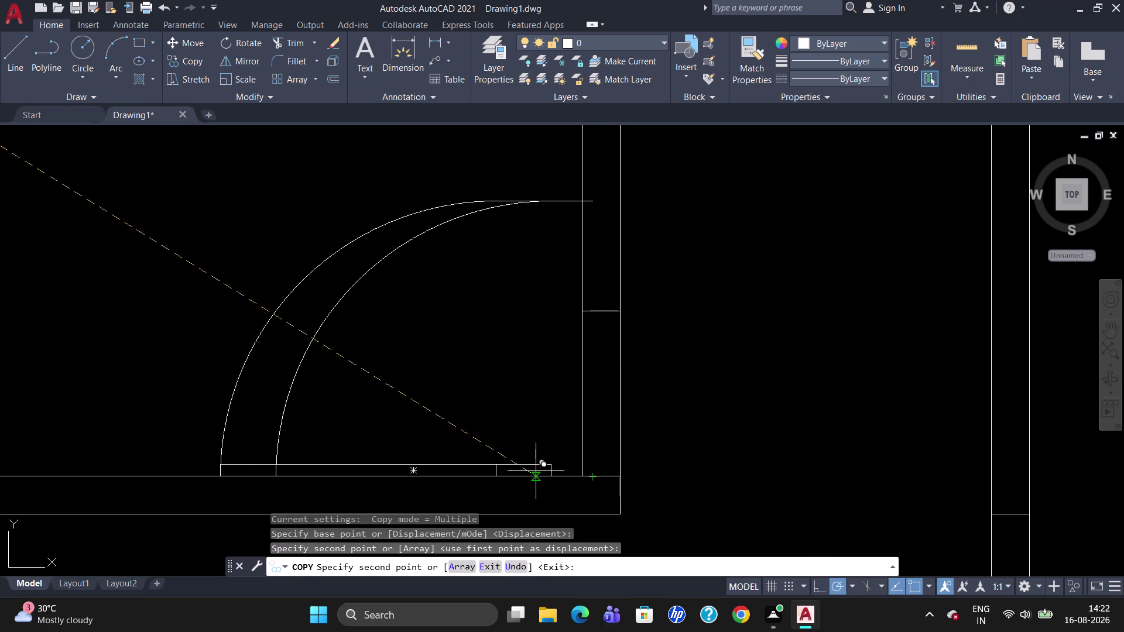
key(Escape)
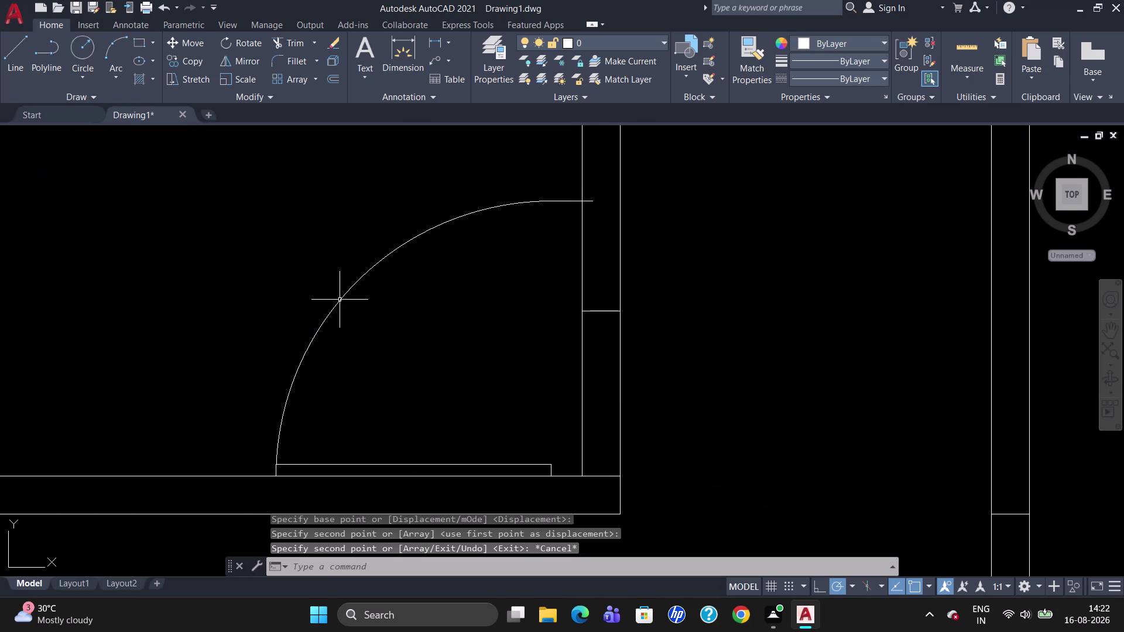
click(339, 296)
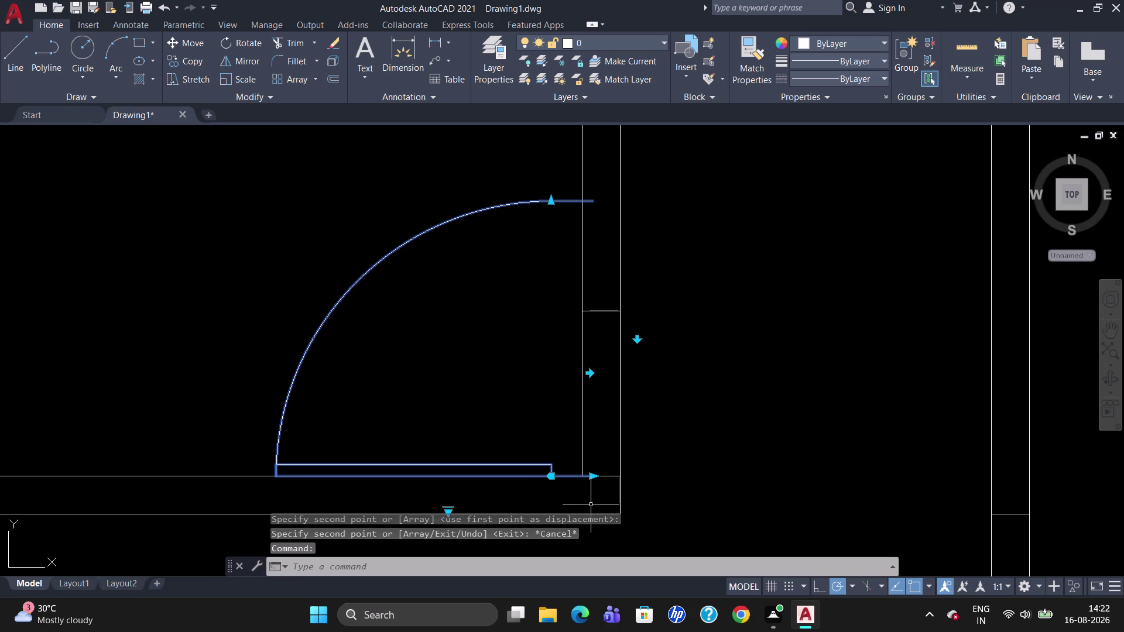
Cancel an abandoned move of the door copy and undo the last change.
key(Delete)
key(m)
key(Return)
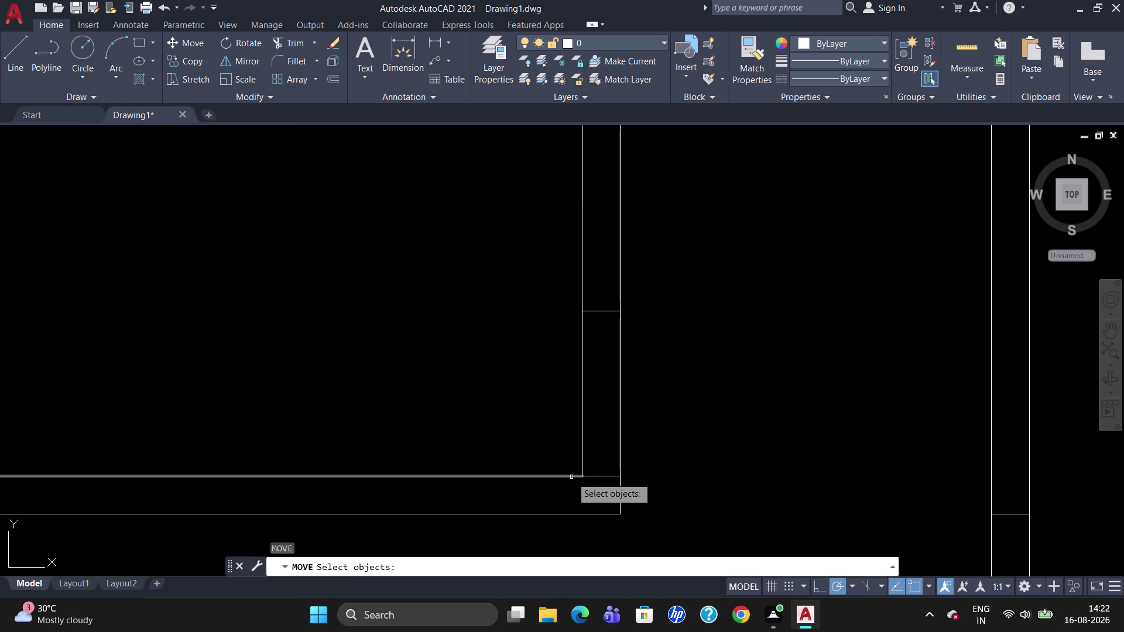
scroll(down, 3)
scroll(down, 3)
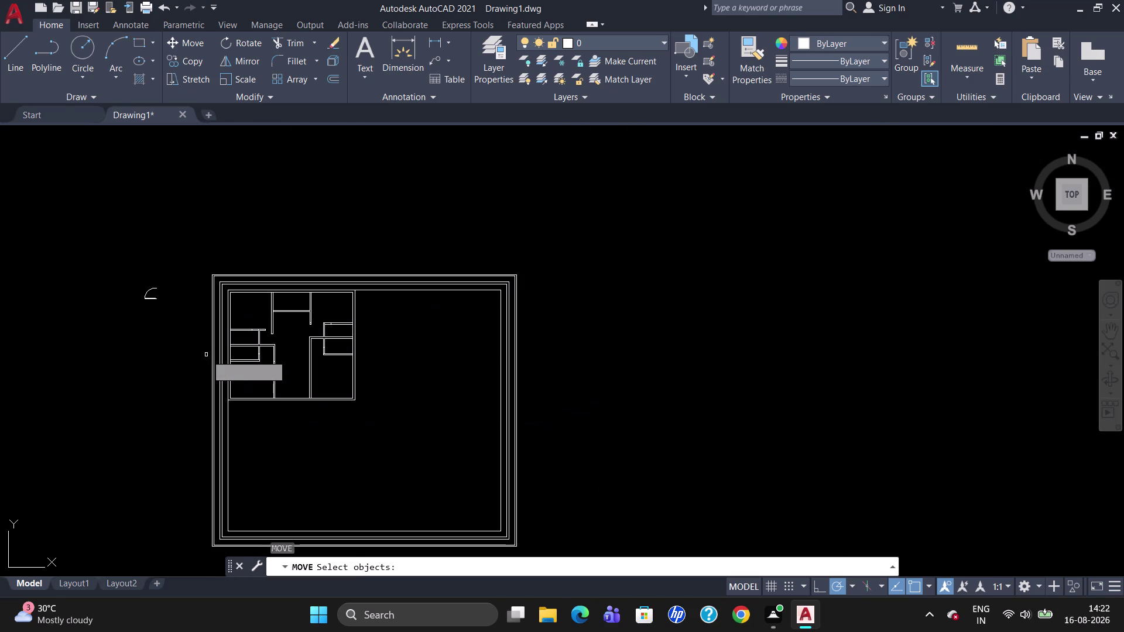
key(Escape)
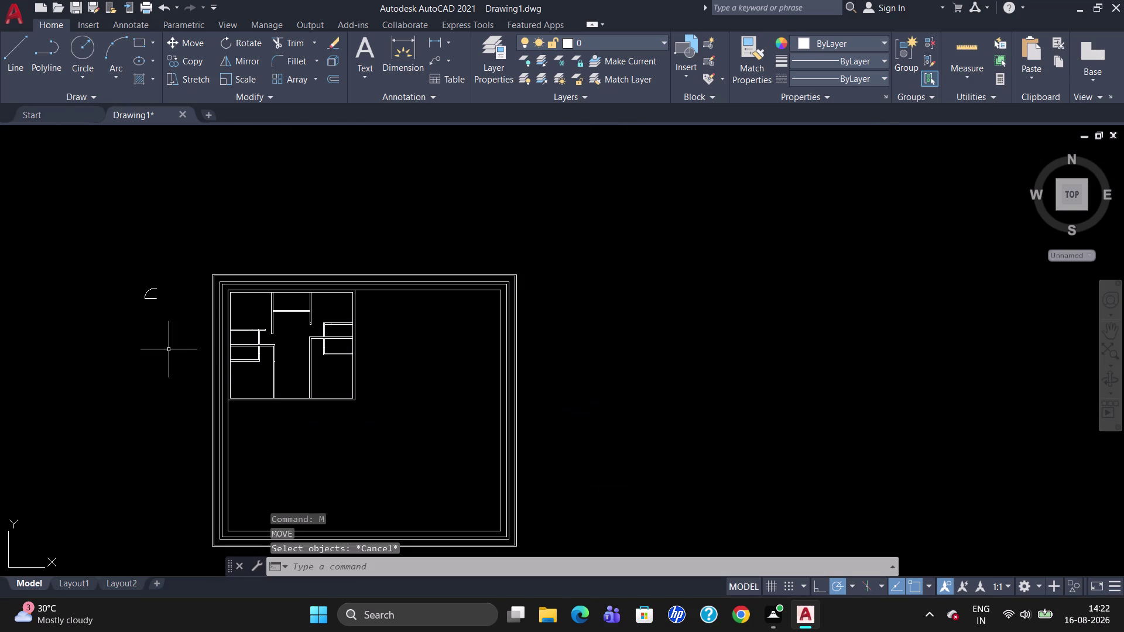
key(u)
key(Return)
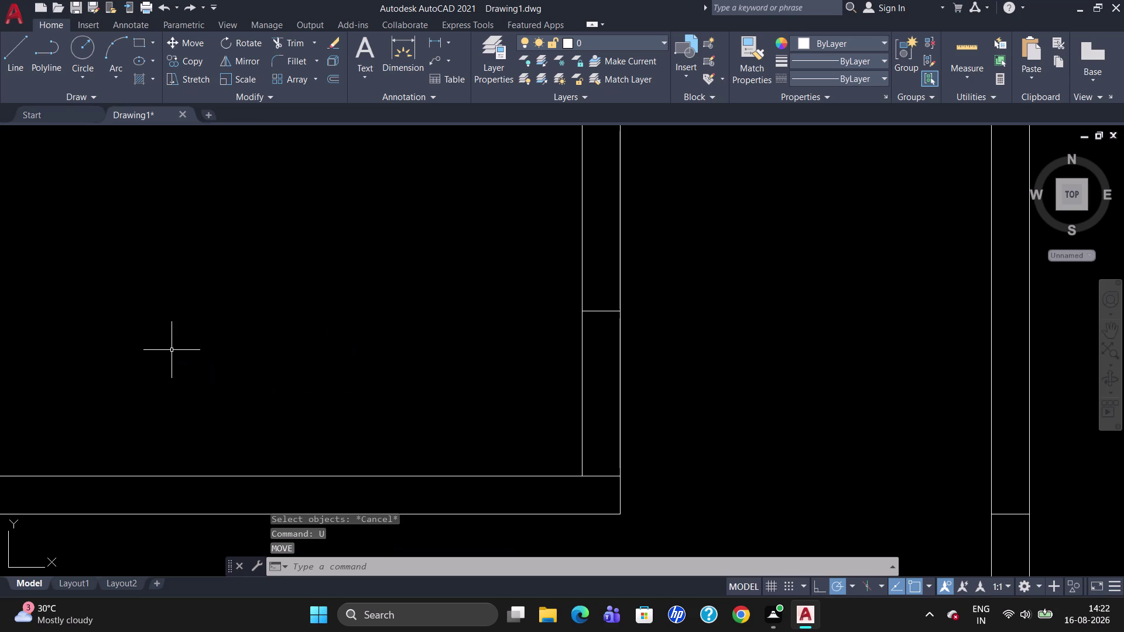
key(u)
key(Return)
scroll(down, 3)
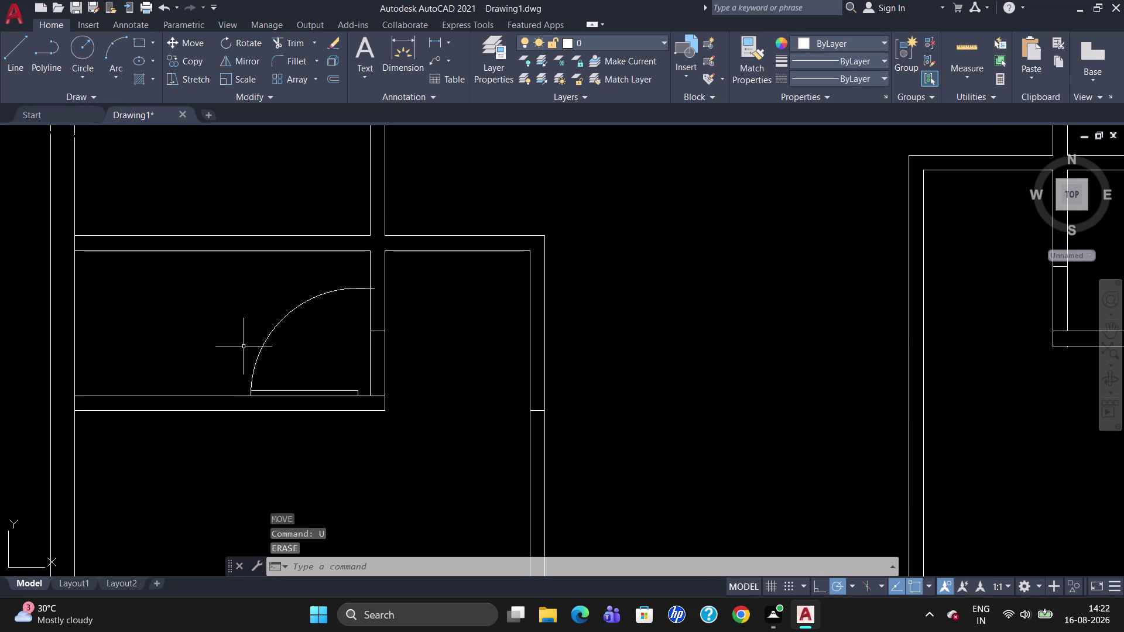
Move the door swing symbol by its end point onto the wall corner.
click(261, 345)
key(m)
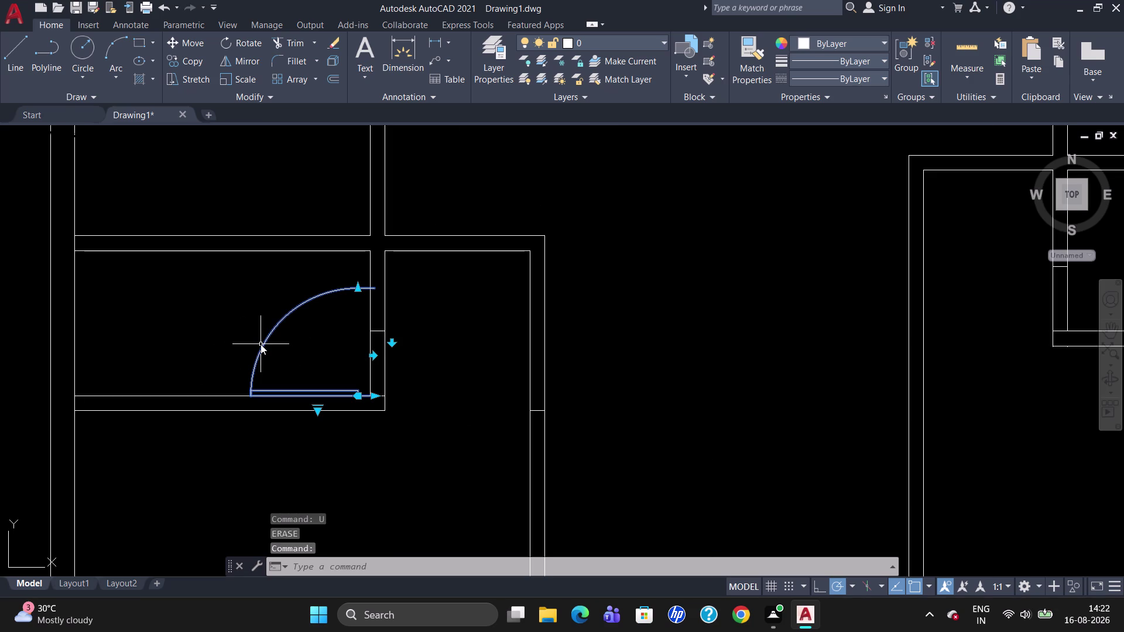
key(Return)
click(371, 399)
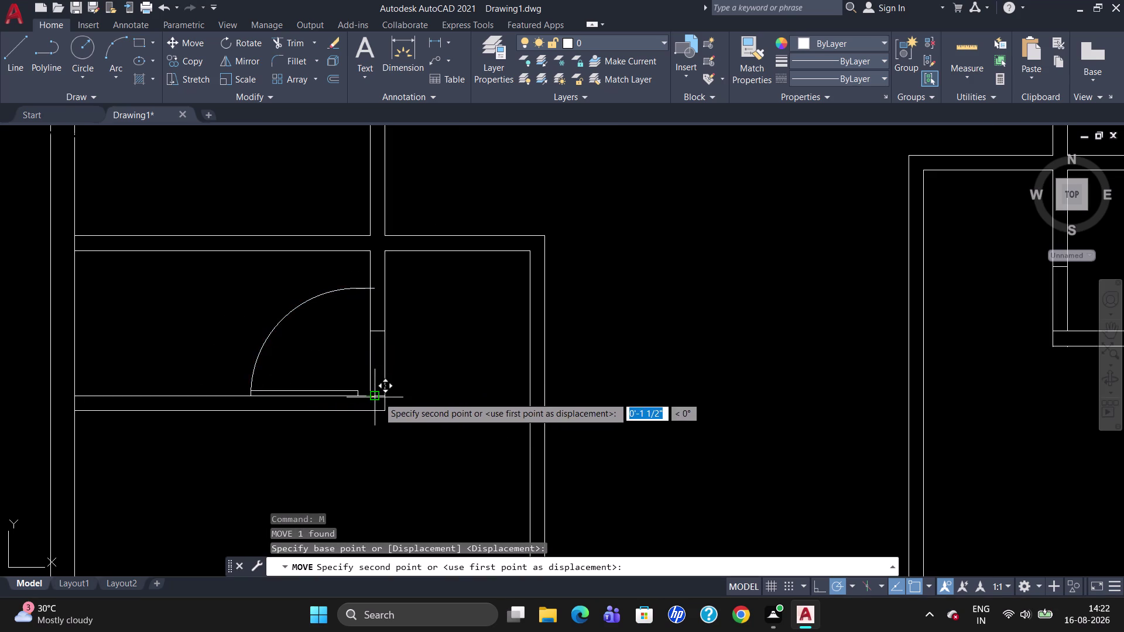
click(385, 397)
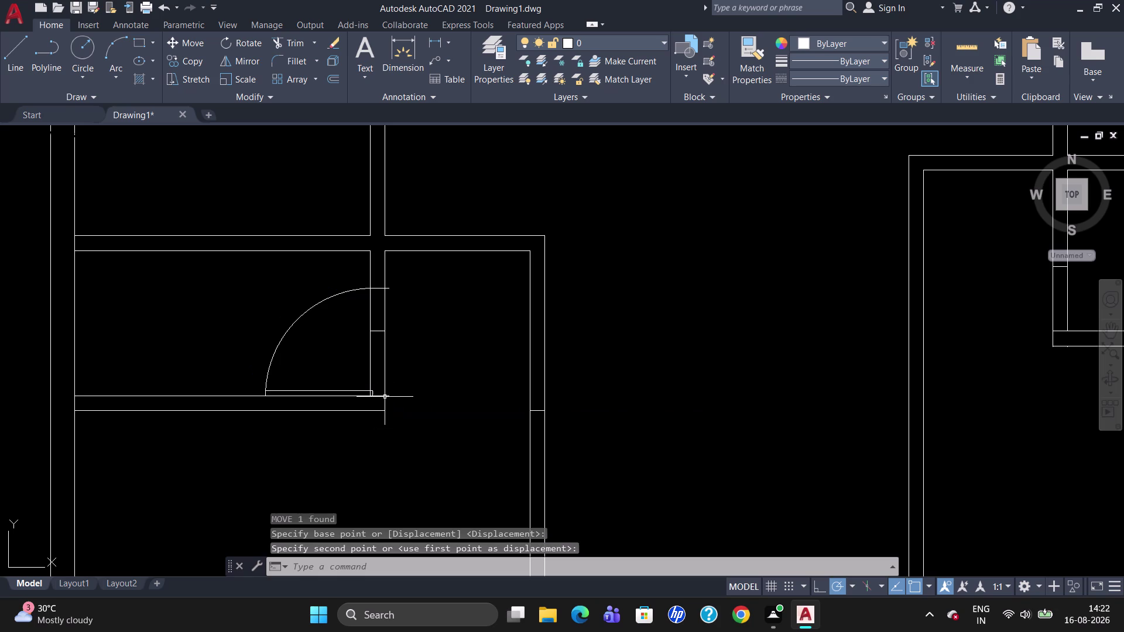
key(Escape)
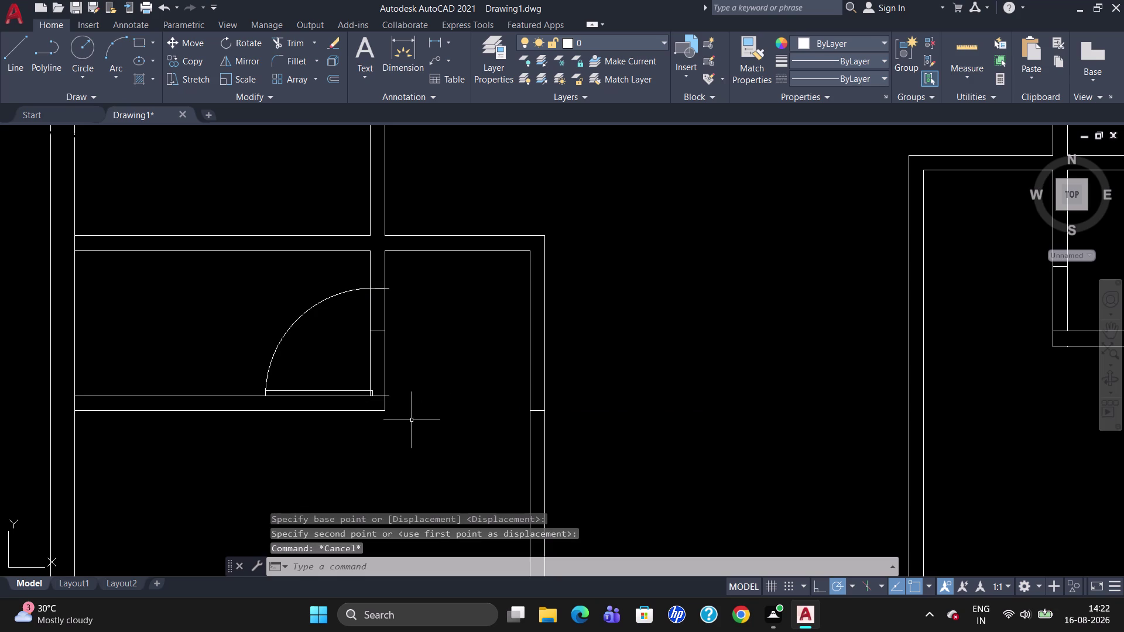
Move the door symbol again so it sits flush against the wall.
key(m)
key(Return)
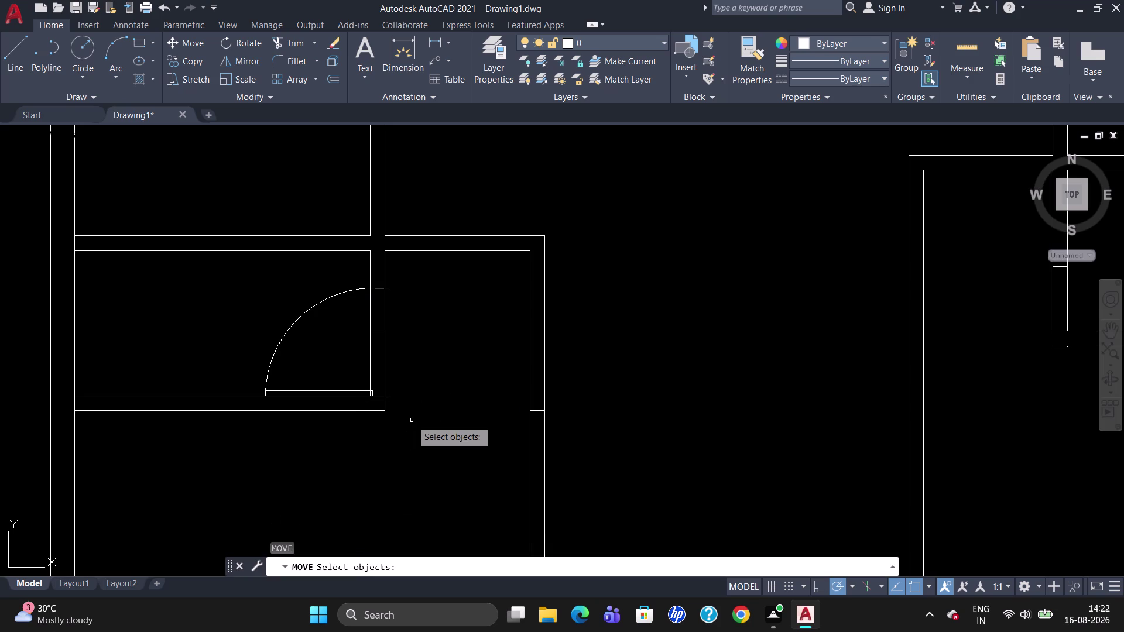
click(282, 394)
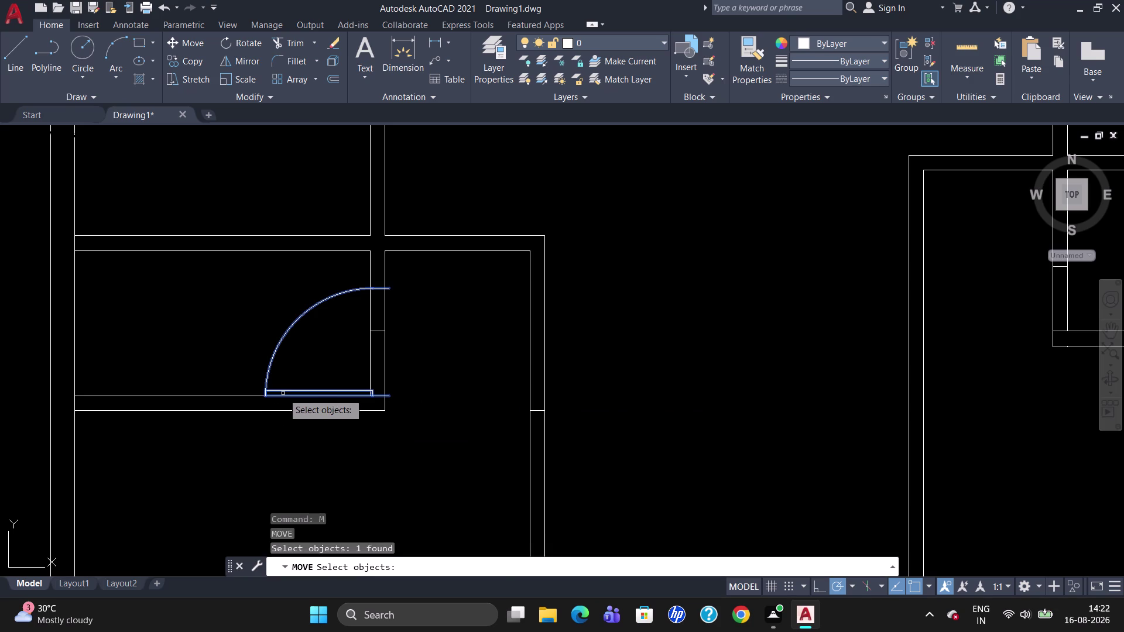
key(Return)
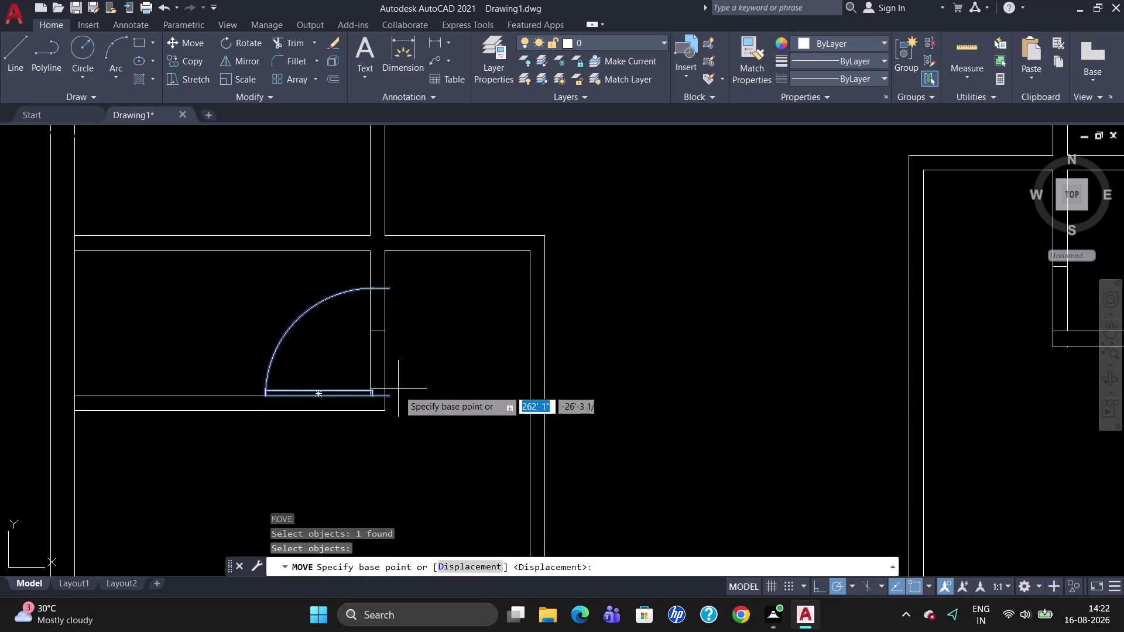
click(391, 395)
click(383, 395)
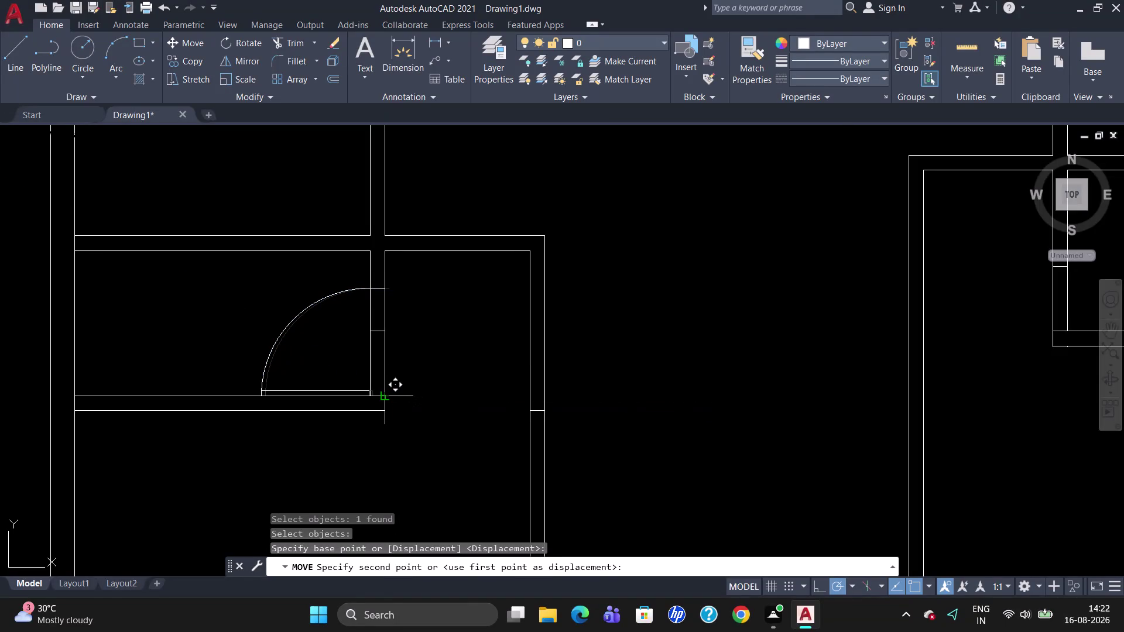
Scale the door symbol down with SC, anchored at its wall-corner hinge.
text(S)
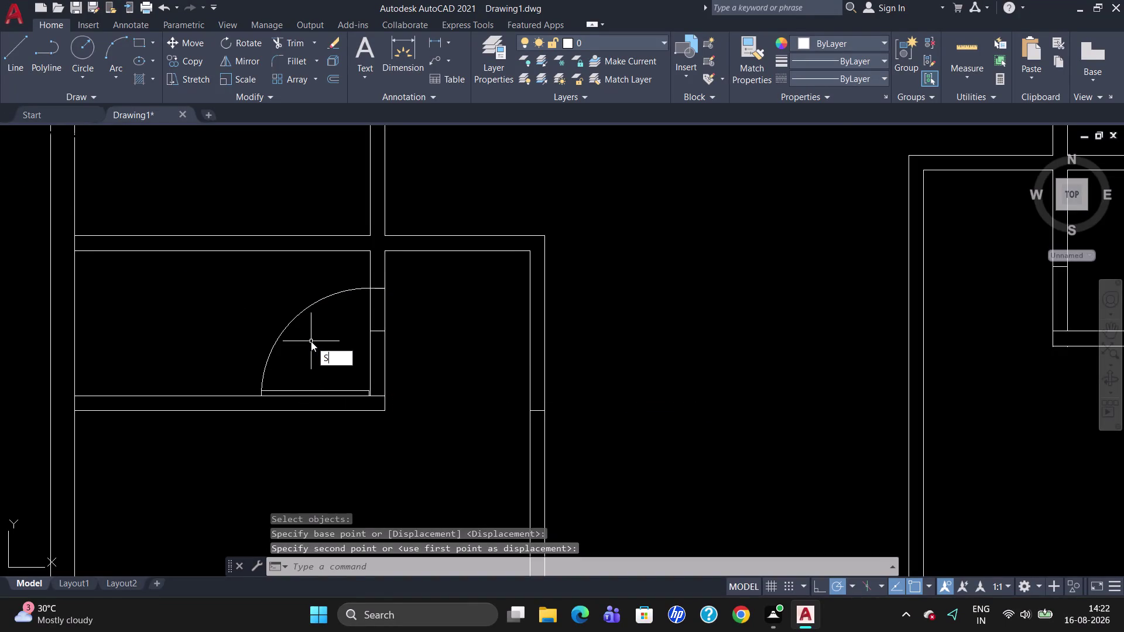
text(C)
key(Return)
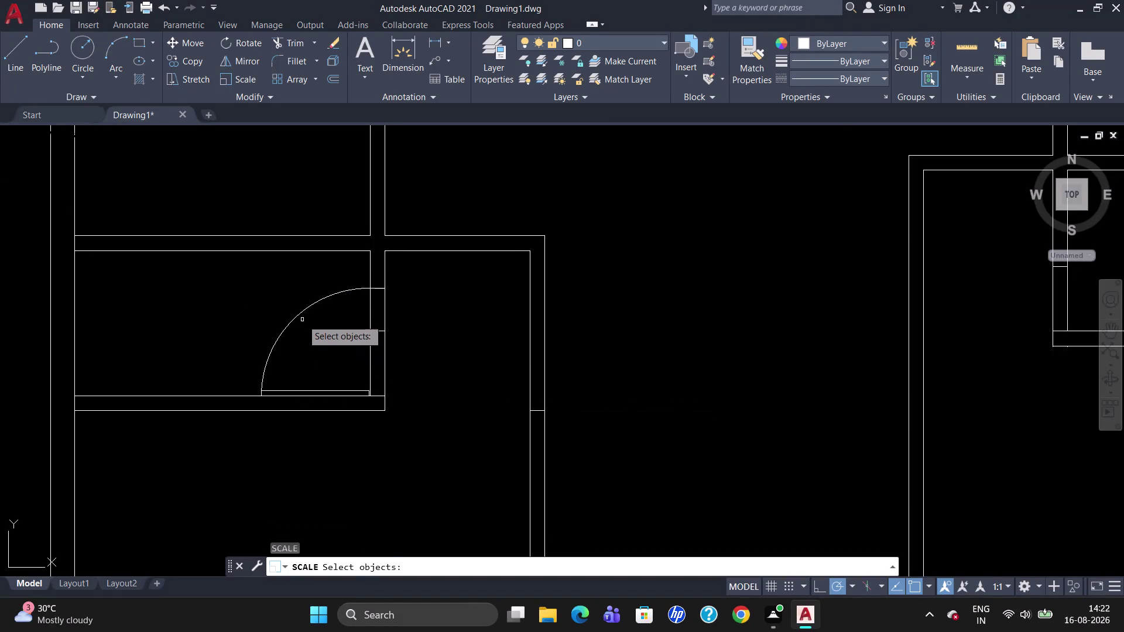
click(301, 311)
key(Return)
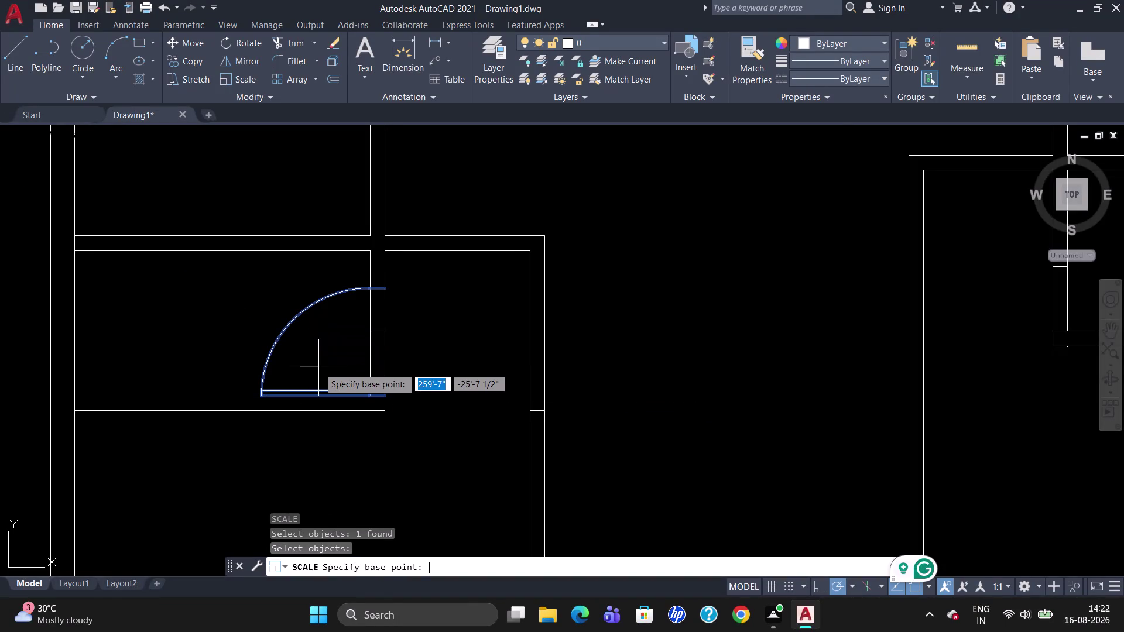
click(385, 397)
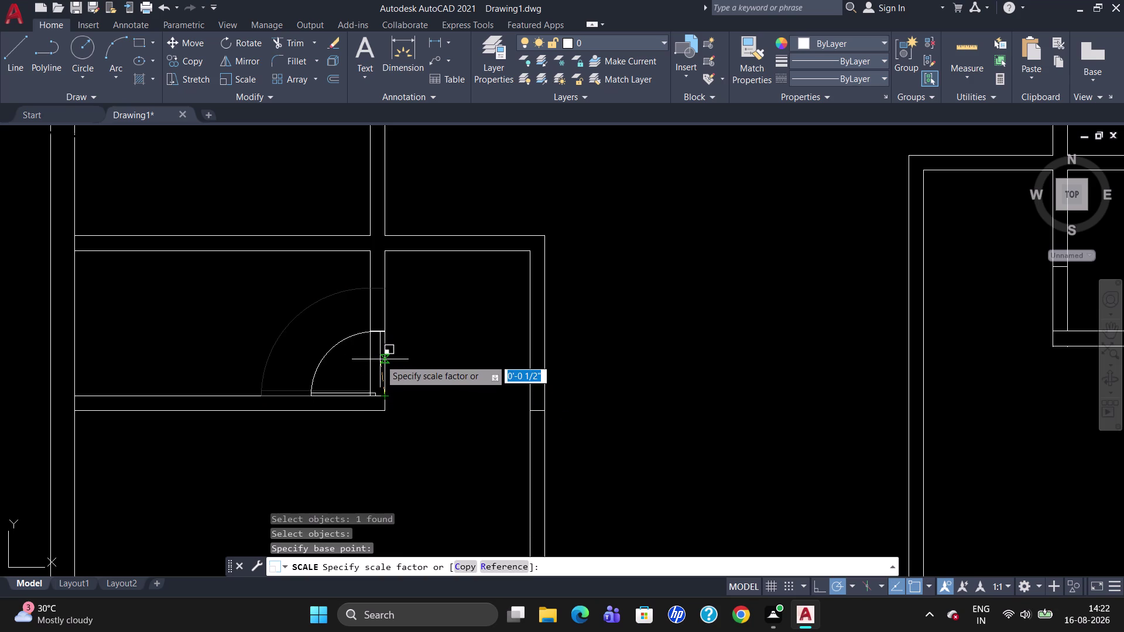
click(380, 360)
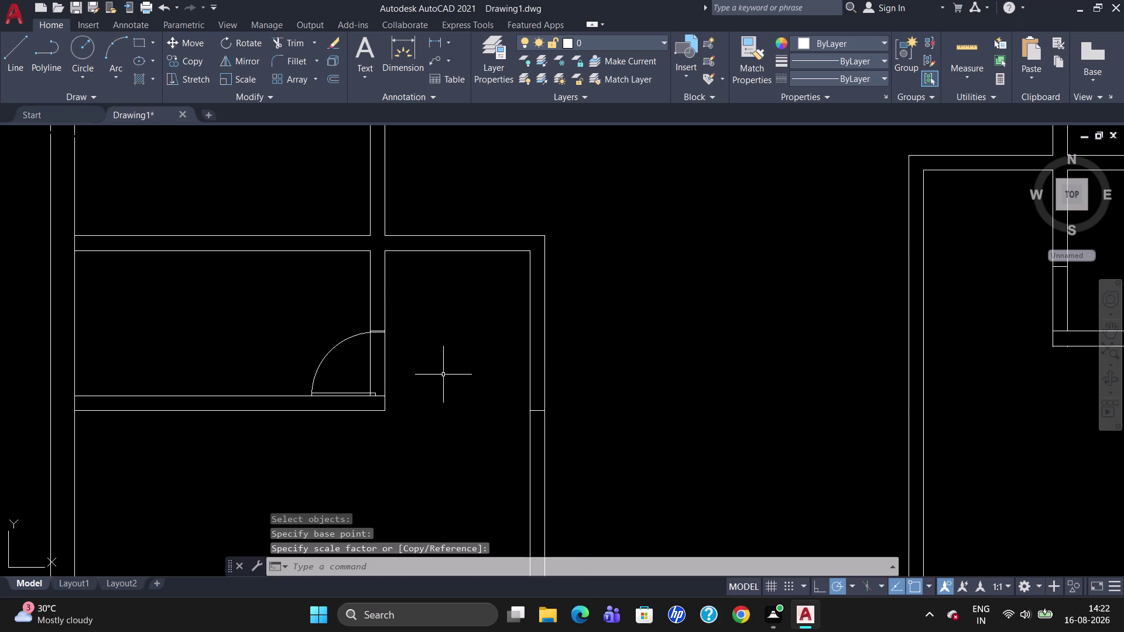
scroll(up, 3)
Scale the door symbol down a second time from the wall corner.
click(253, 345)
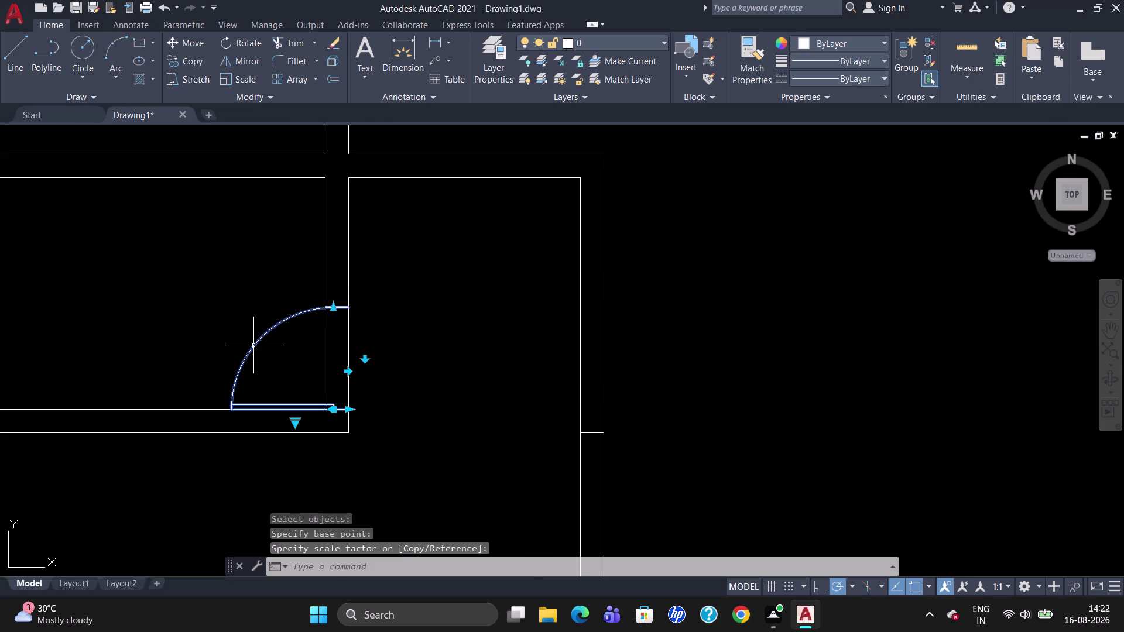
text(SC)
key(Return)
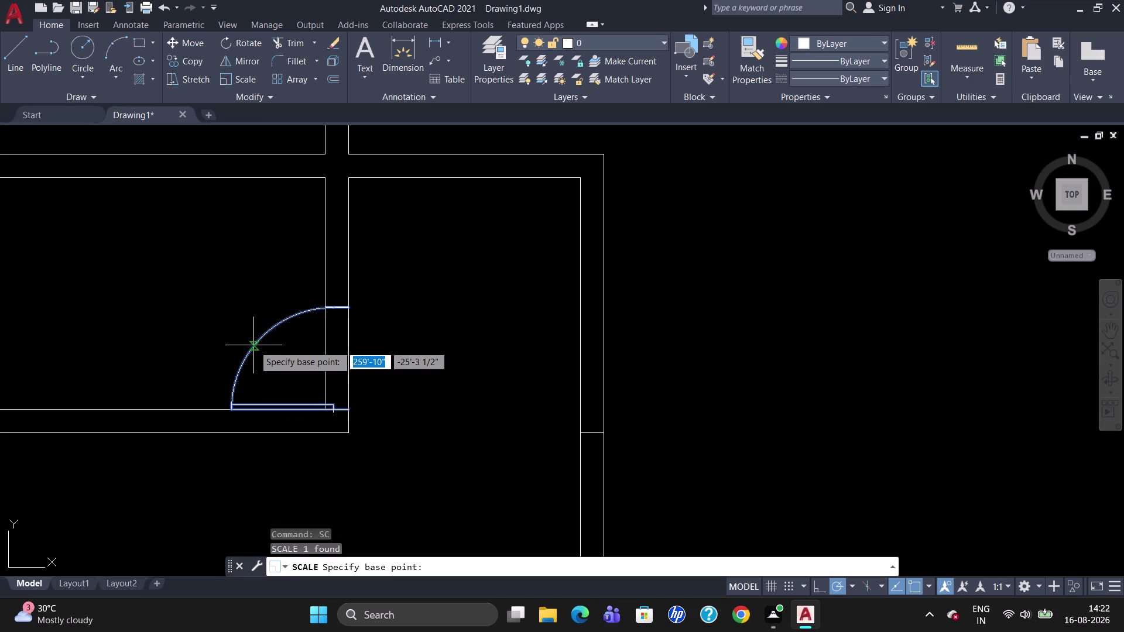
click(348, 406)
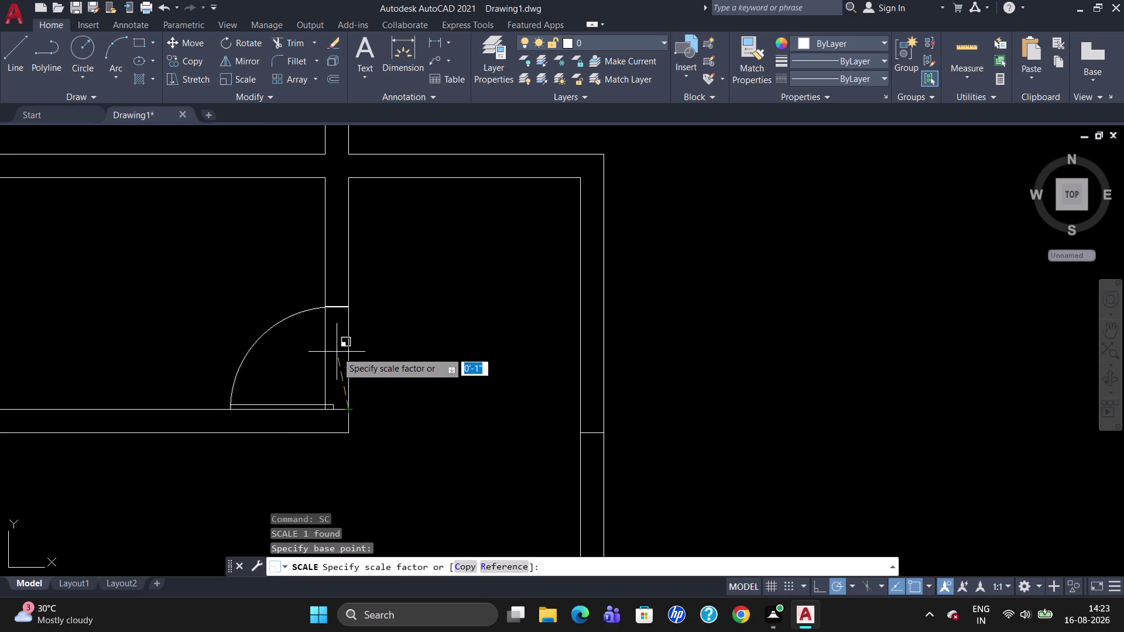
click(336, 352)
scroll(down, 3)
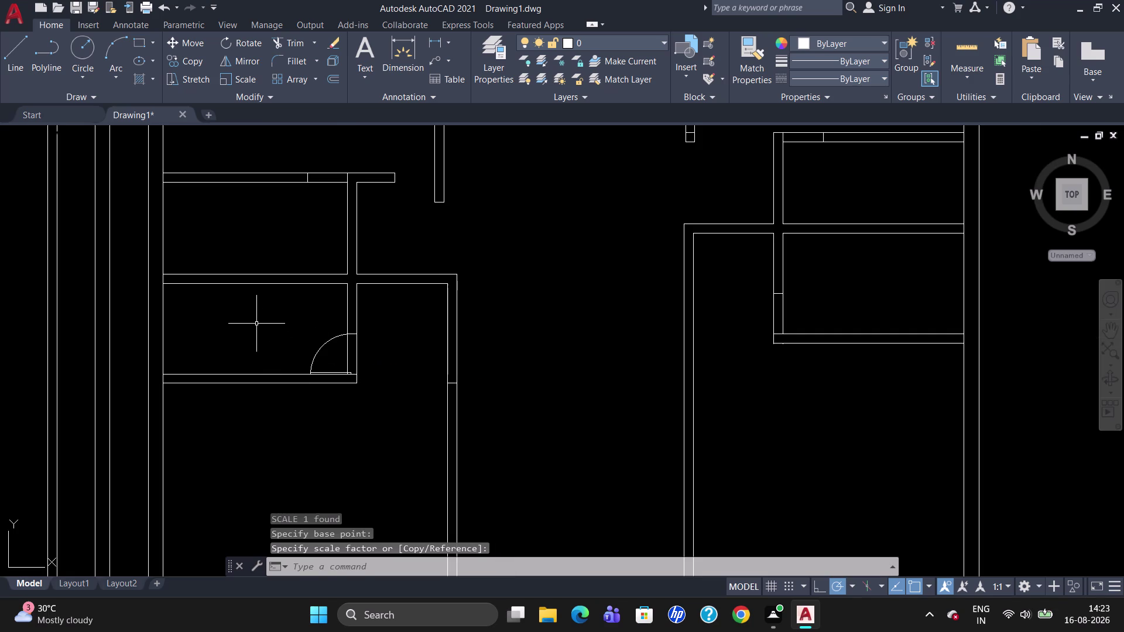
Start a rectangle with REC, placing its first corner left of the plan.
scroll(down, 3)
scroll(up, 3)
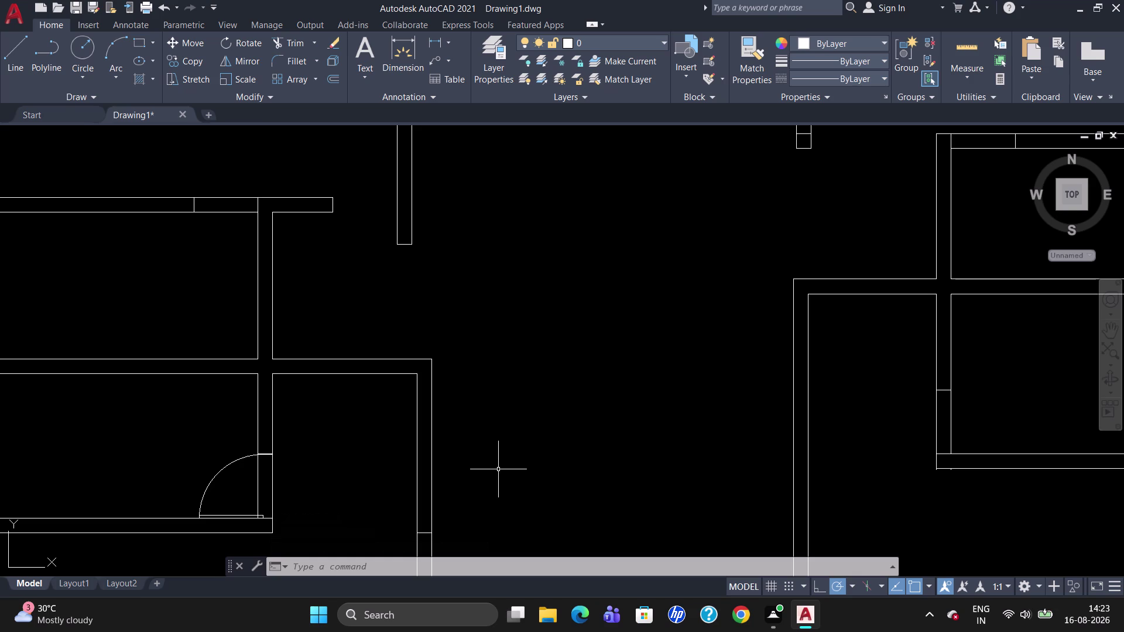
scroll(down, 3)
scroll(up, 3)
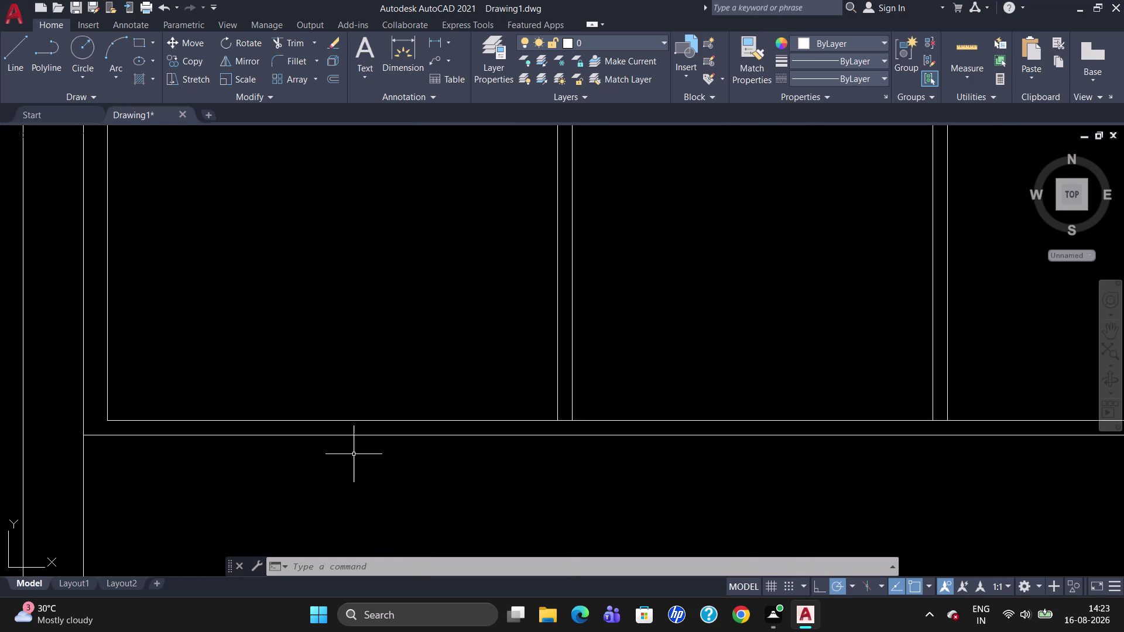
scroll(down, 3)
scroll(up, 3)
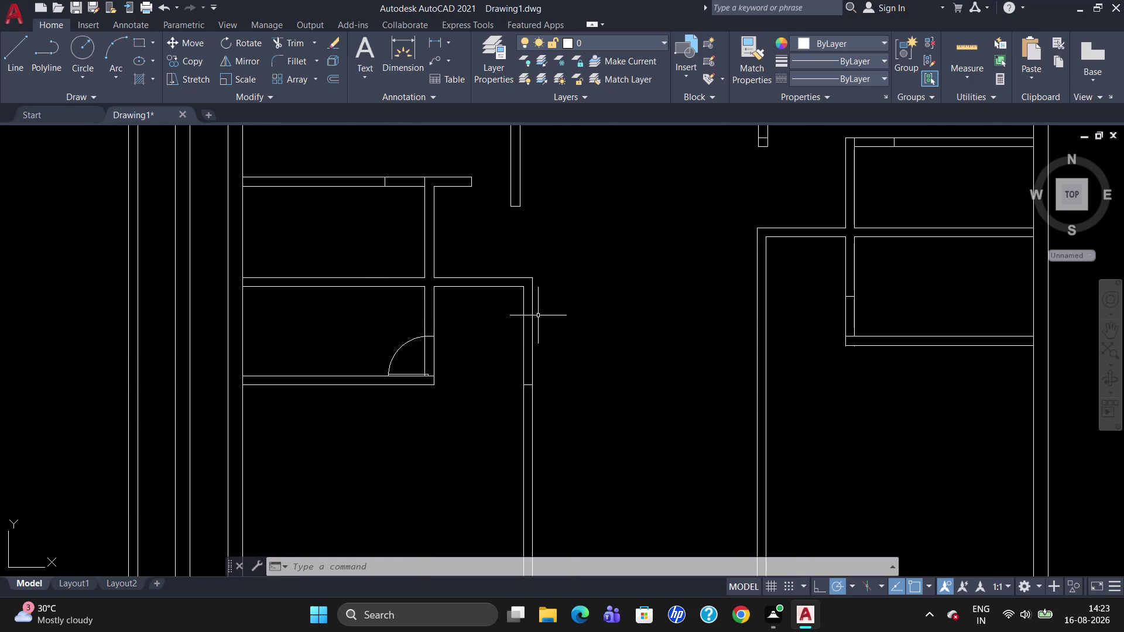
scroll(down, 3)
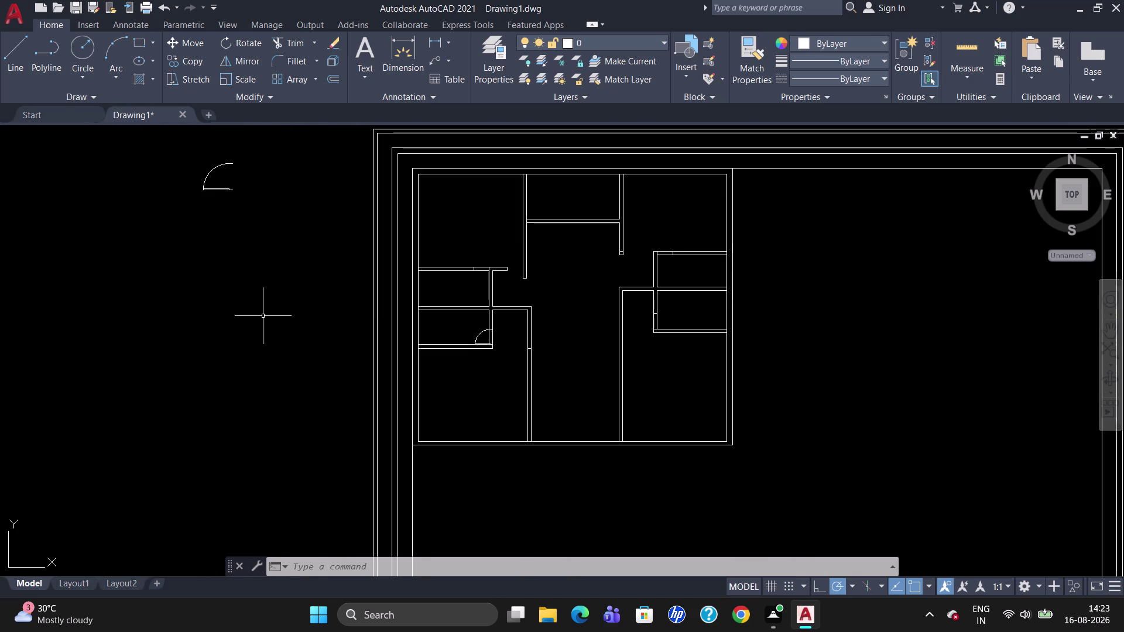
text(REC)
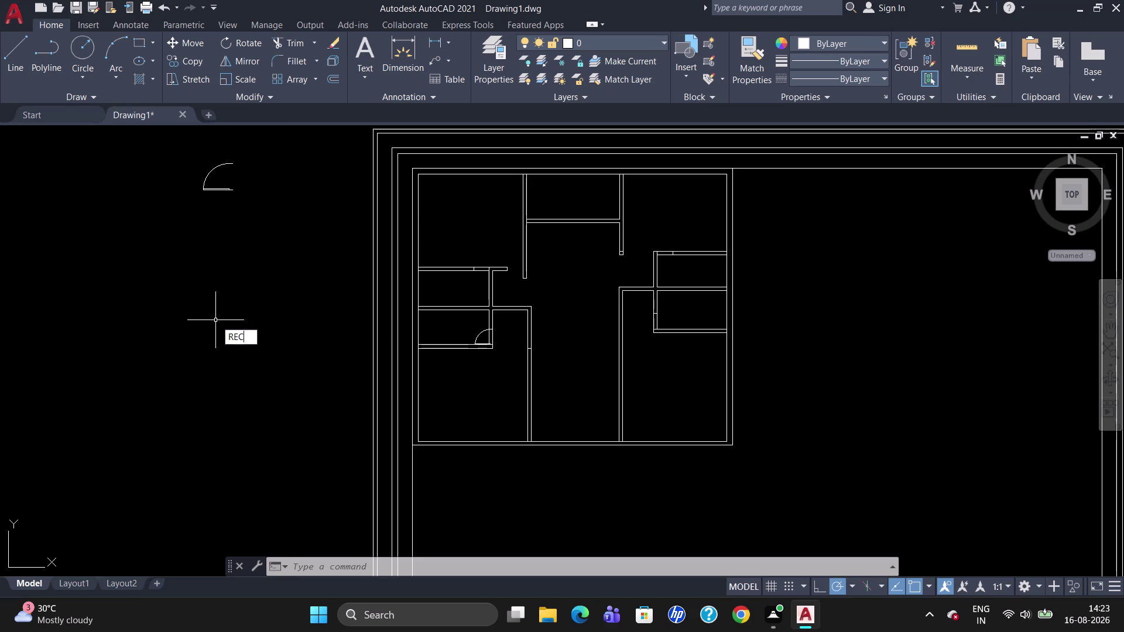
key(Return)
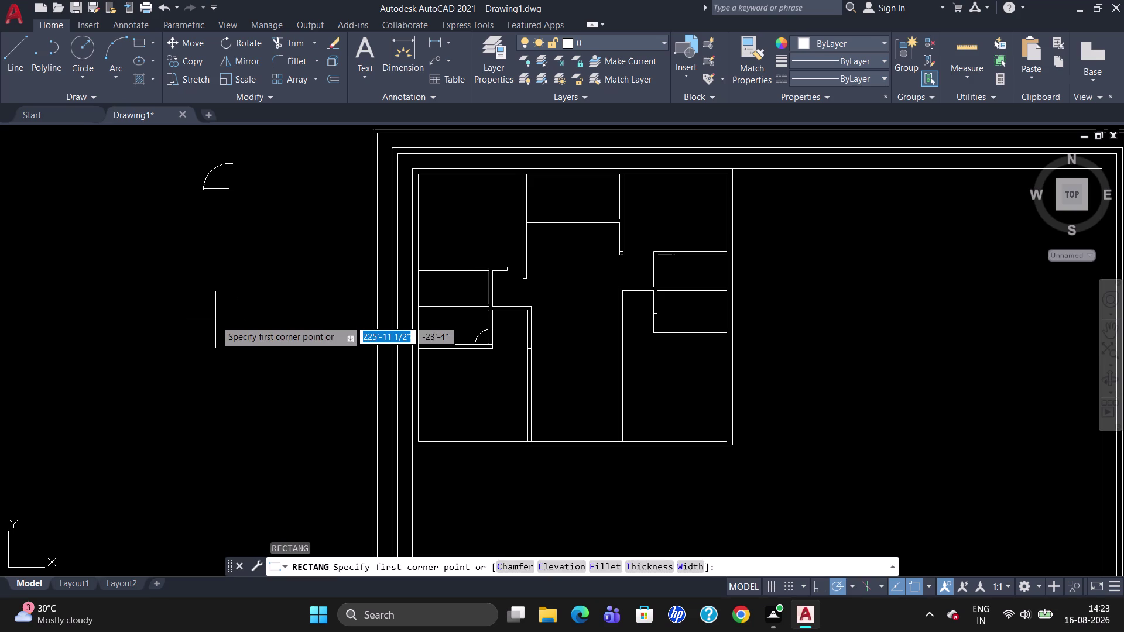
click(191, 313)
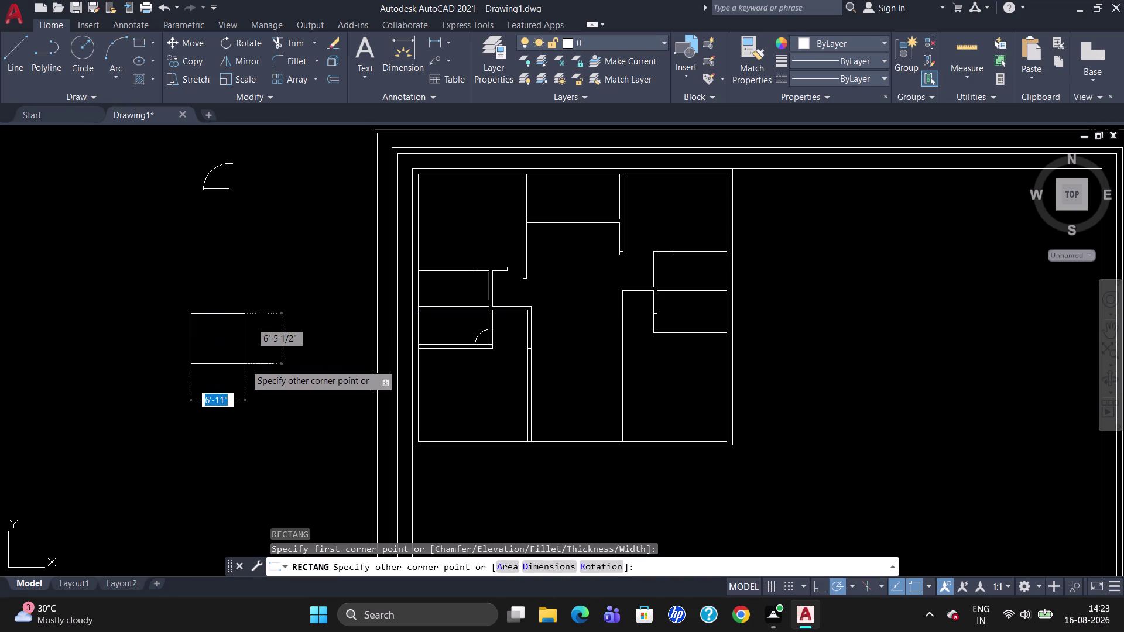
Make the column rectangle 9" wide and 2' tall.
key(9)
key(shift+quotedbl)
key(Tab)
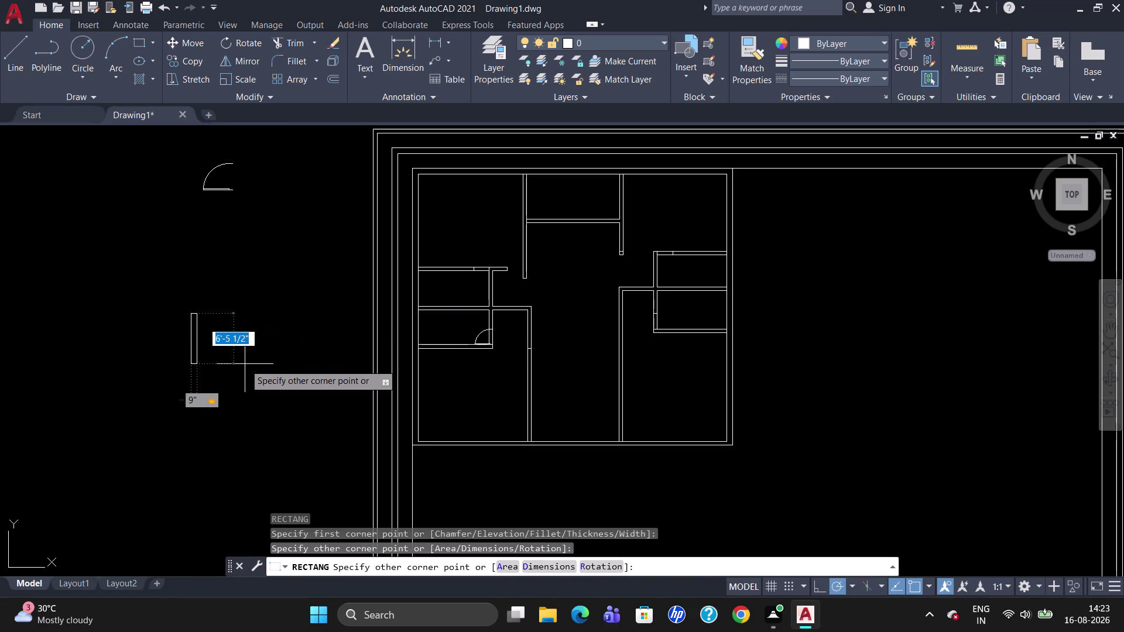
key(2)
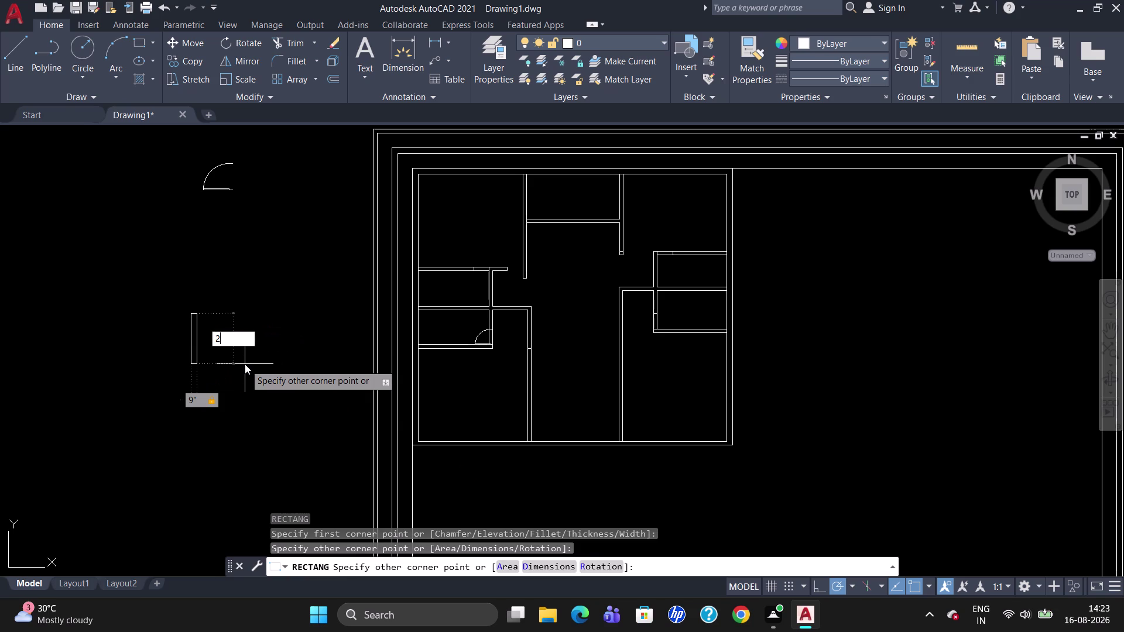
key(apostrophe)
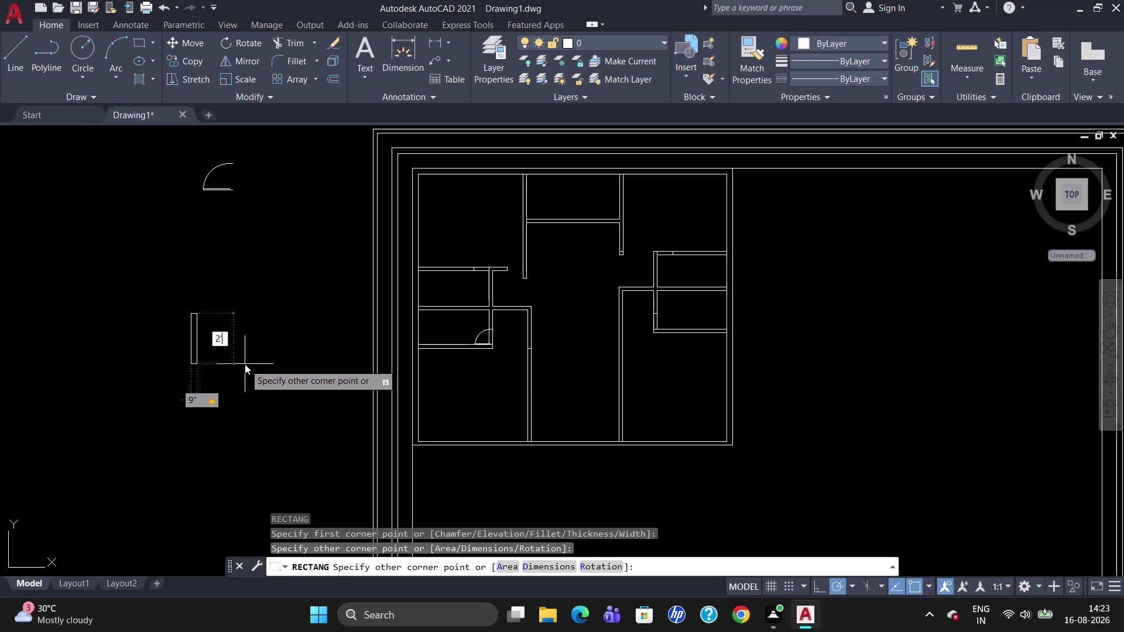
key(Return)
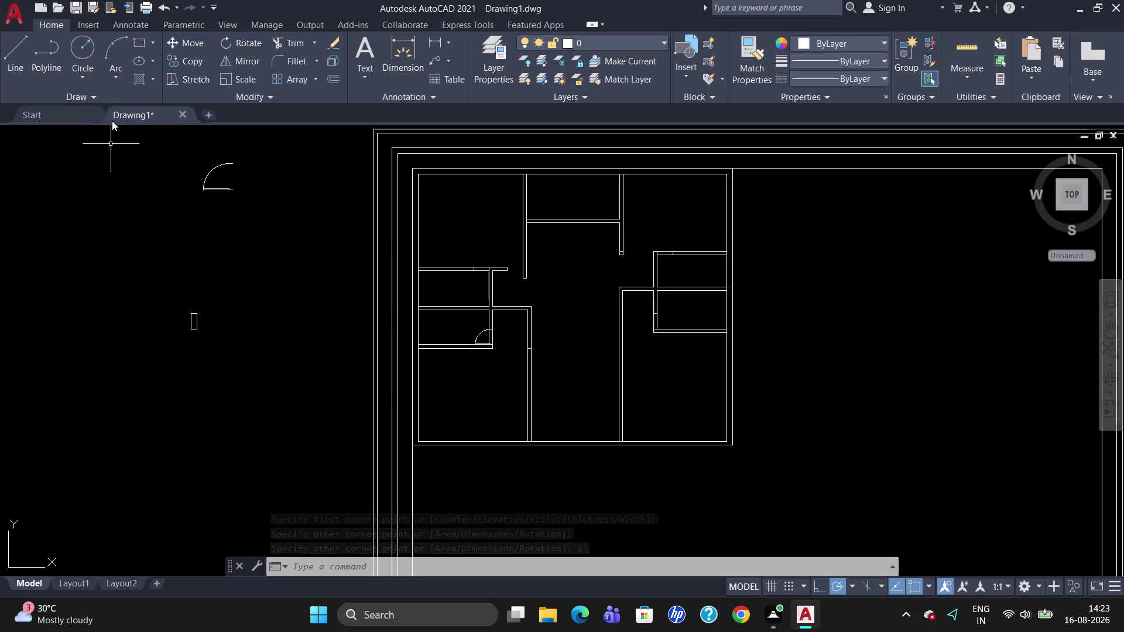
click(143, 85)
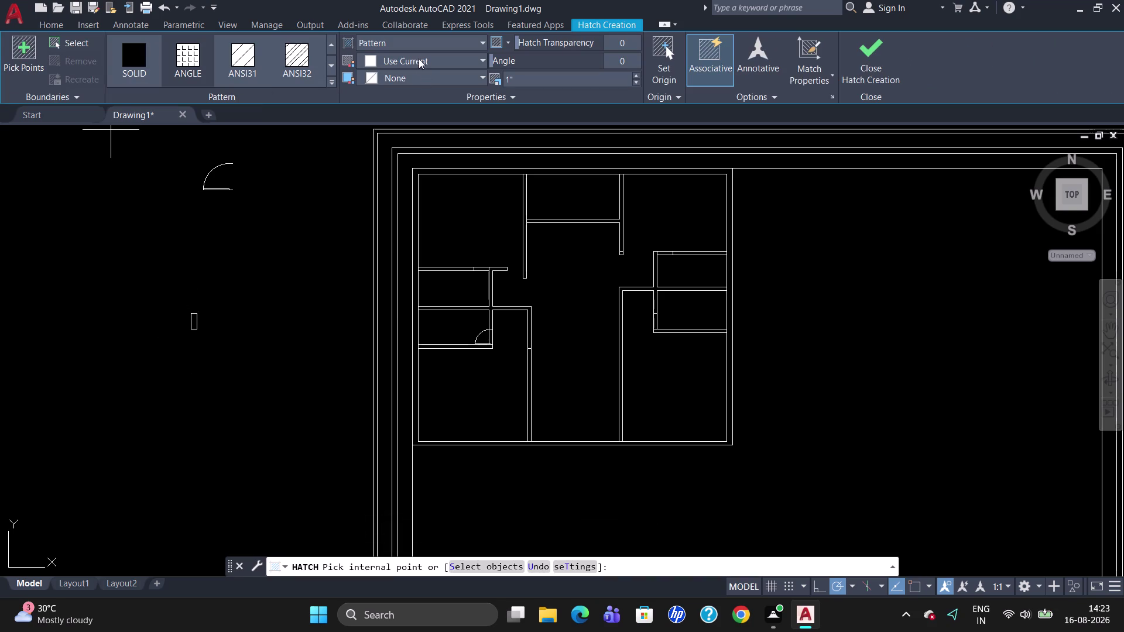
Set the hatch type to Gradient with first colour red, index 240.
click(408, 41)
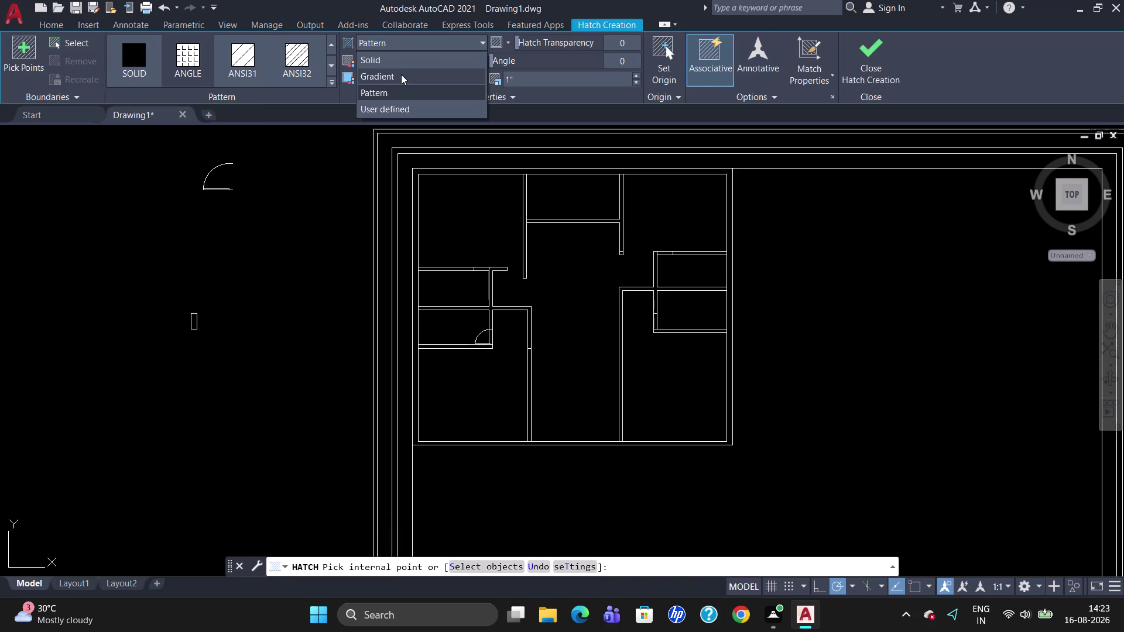
click(401, 74)
click(406, 57)
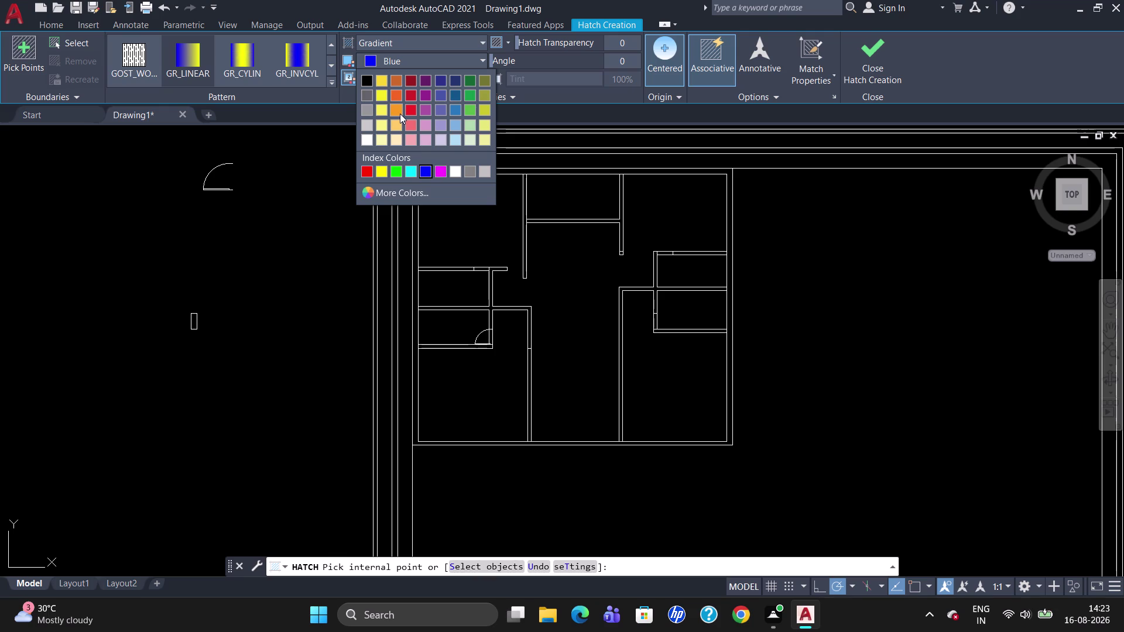
click(370, 195)
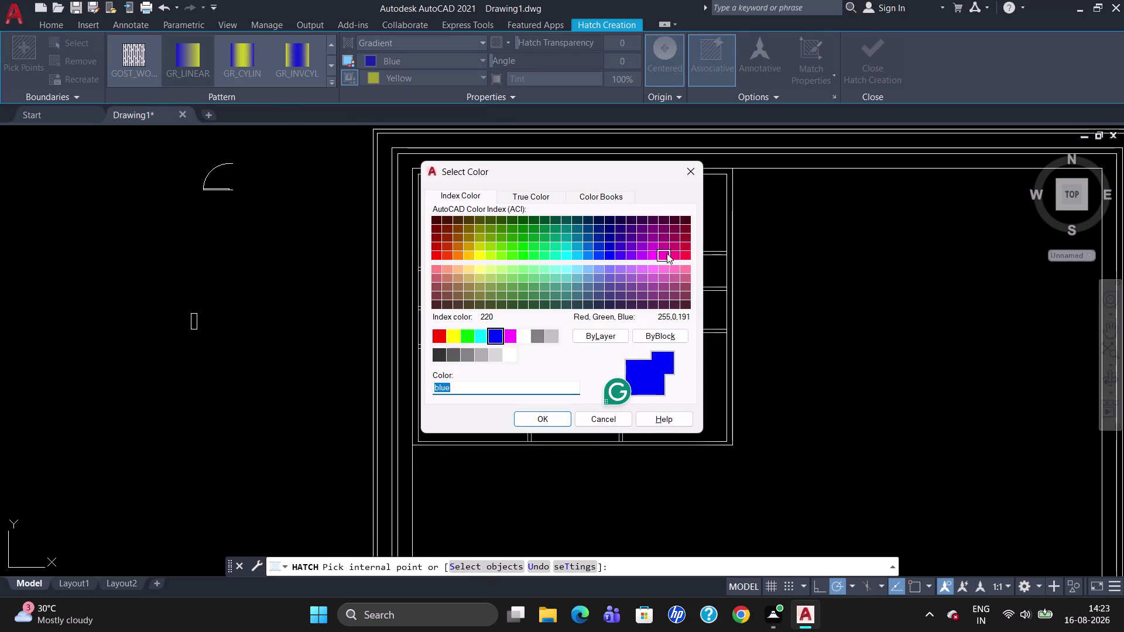
click(675, 248)
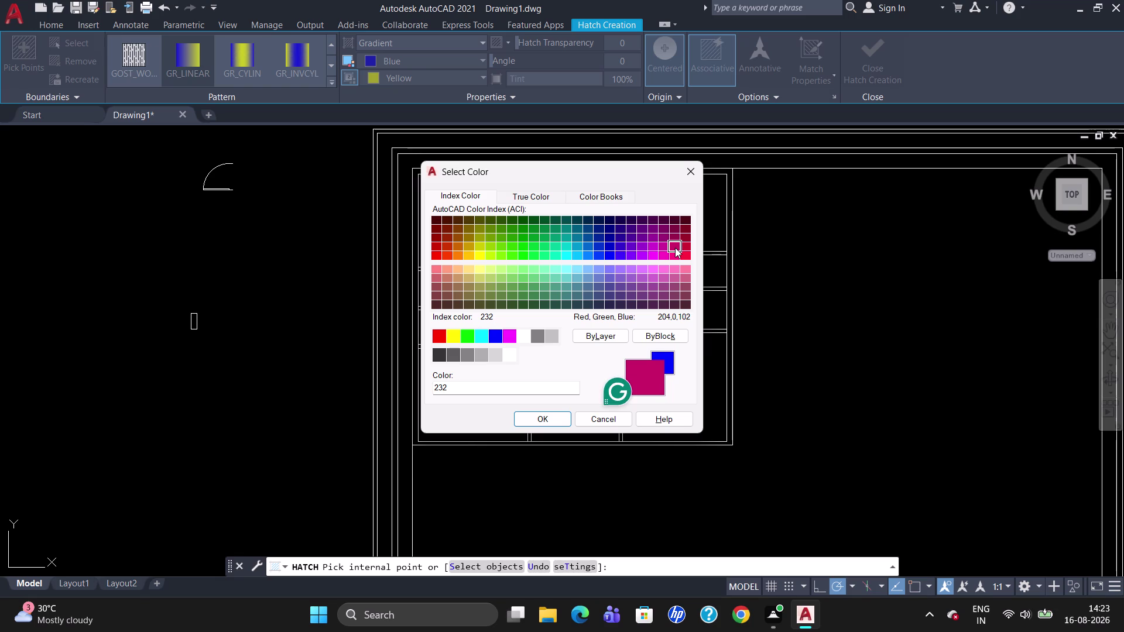
click(687, 258)
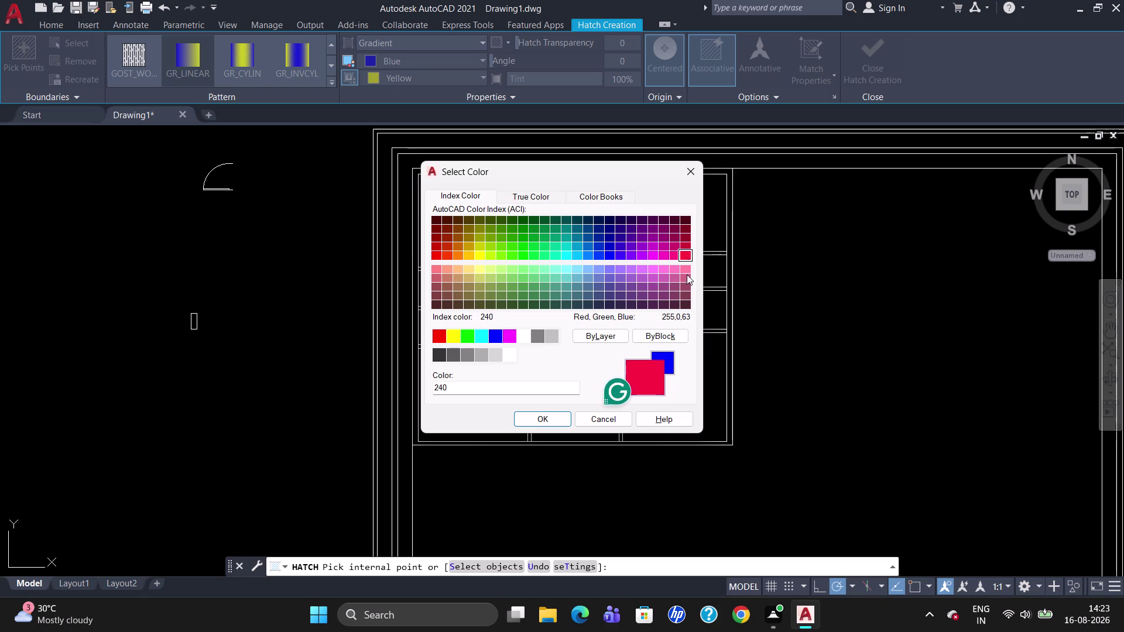
click(538, 421)
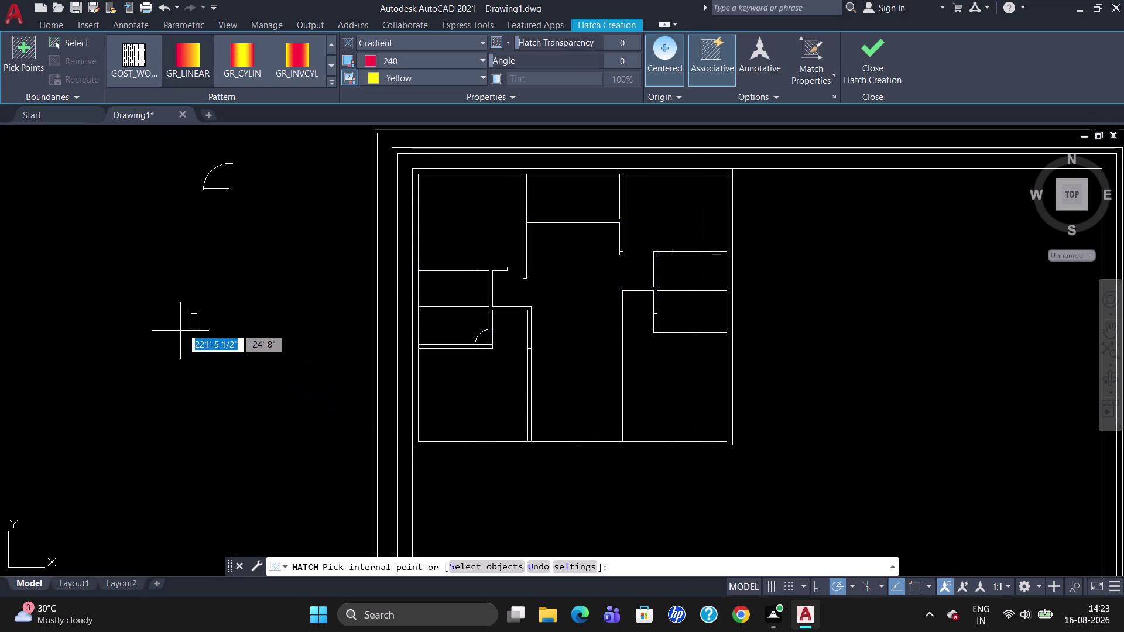
Apply the gradient inside the rectangle and set its second colour to red 240.
click(192, 319)
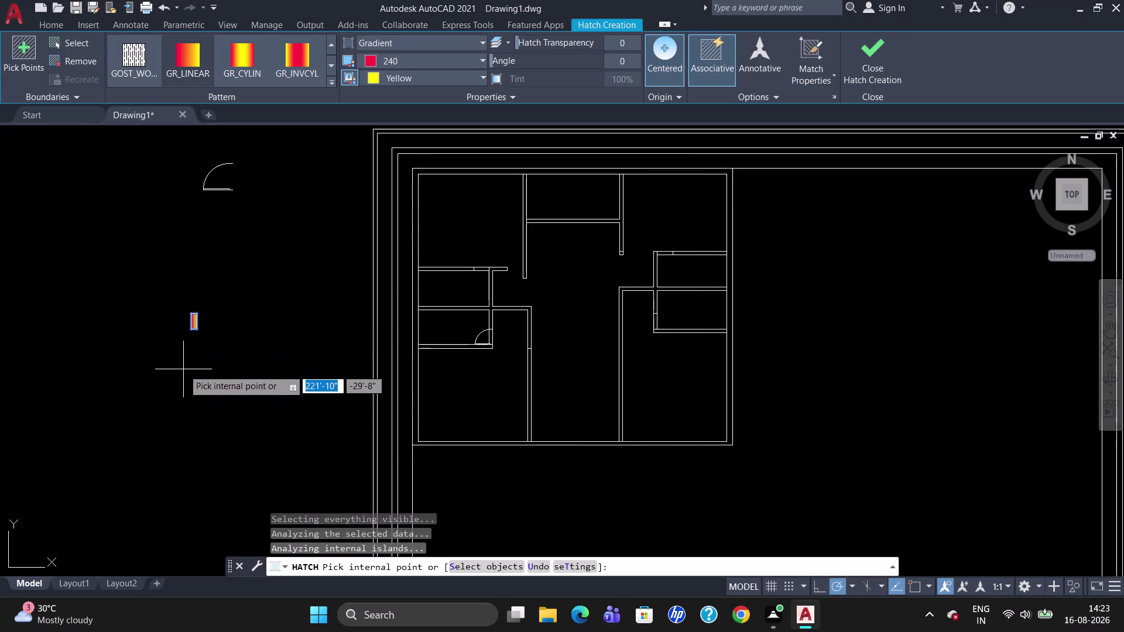
key(Escape)
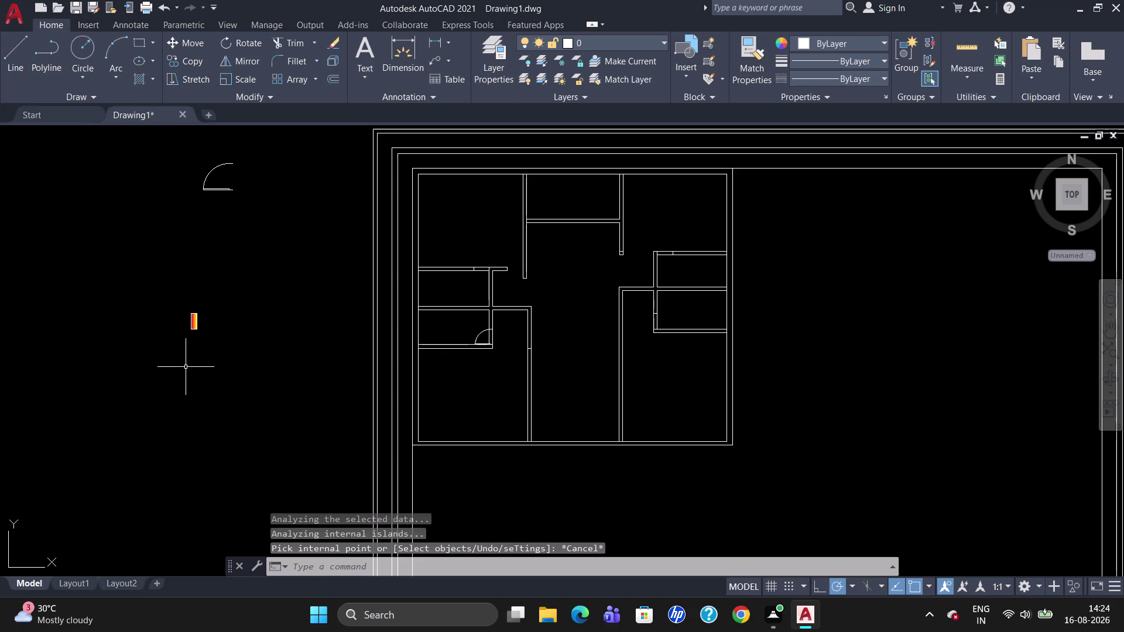
click(195, 322)
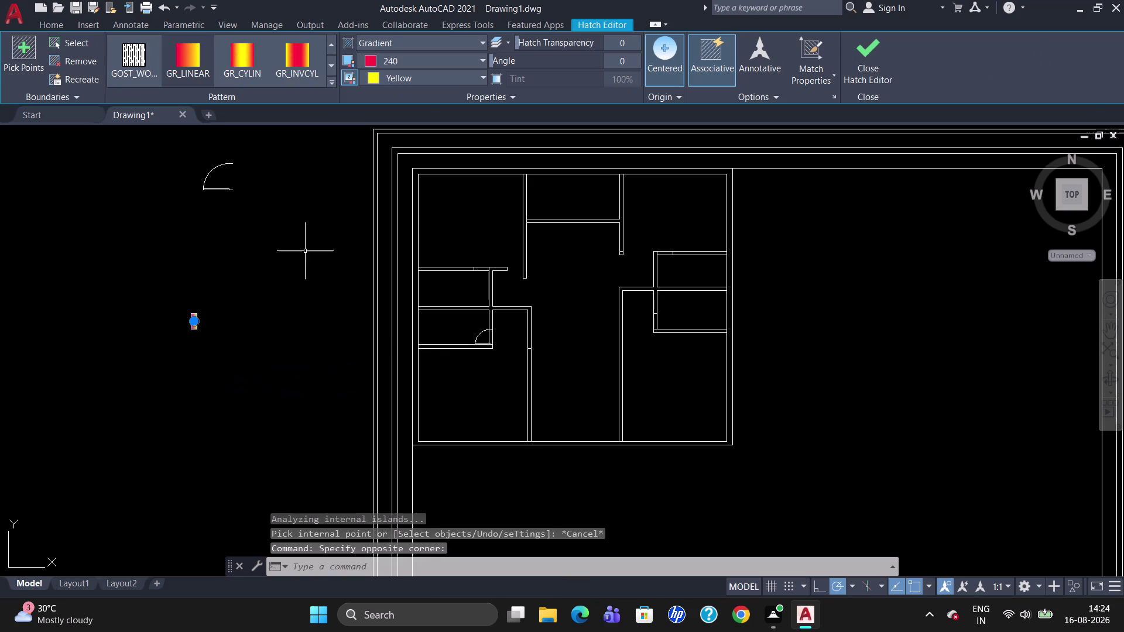
click(433, 74)
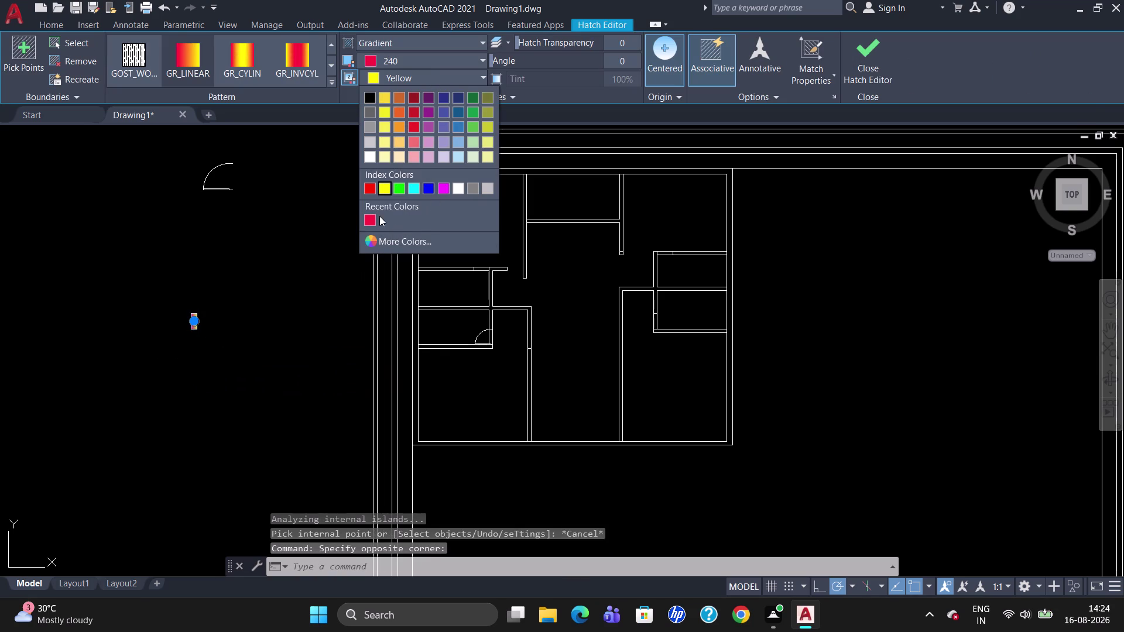
click(370, 222)
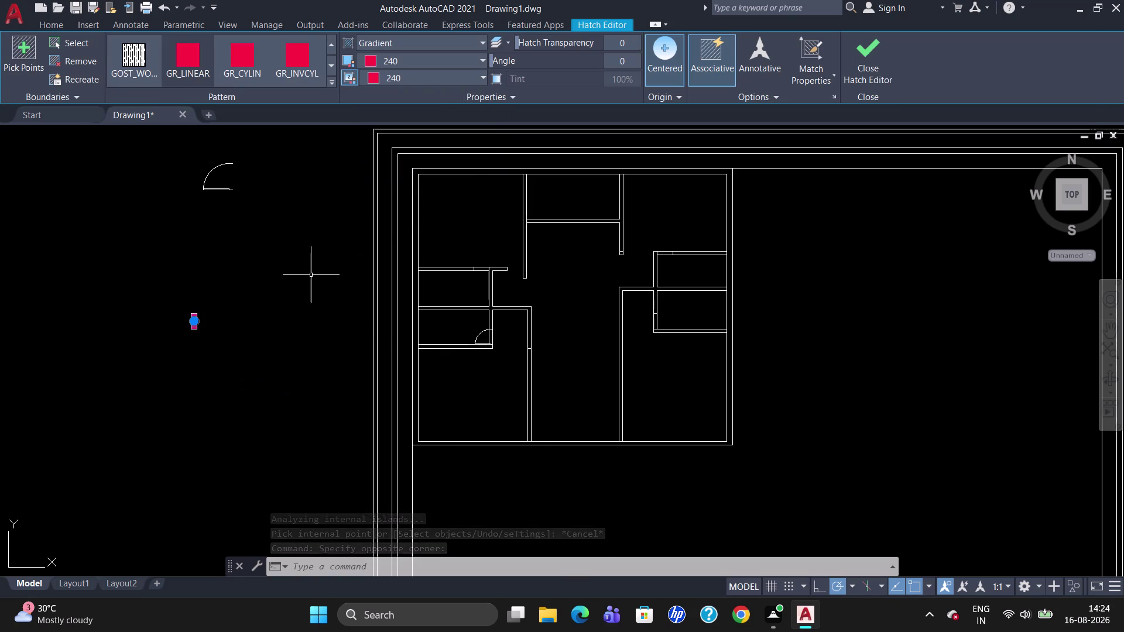
key(Escape)
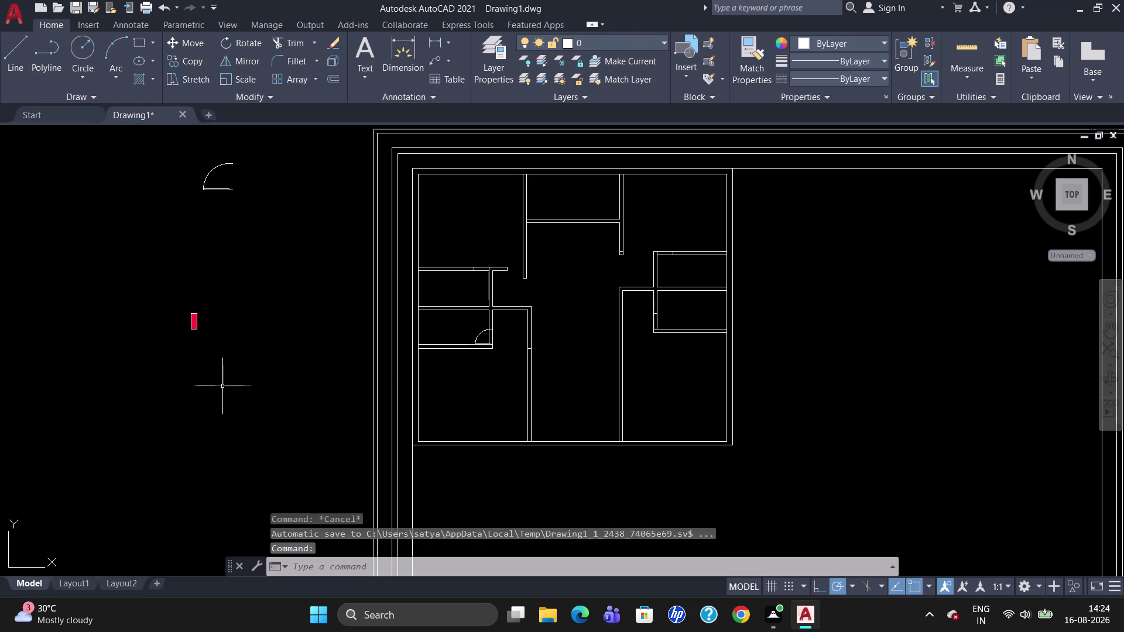
drag(242, 332, 213, 306)
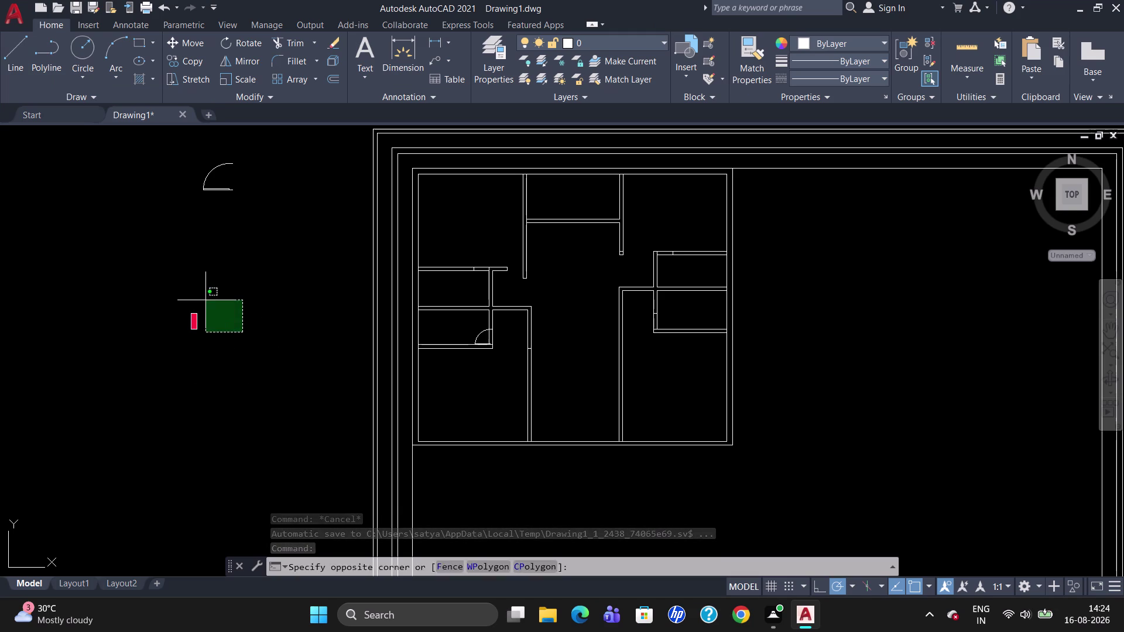
drag(214, 307, 88, 382)
click(913, 70)
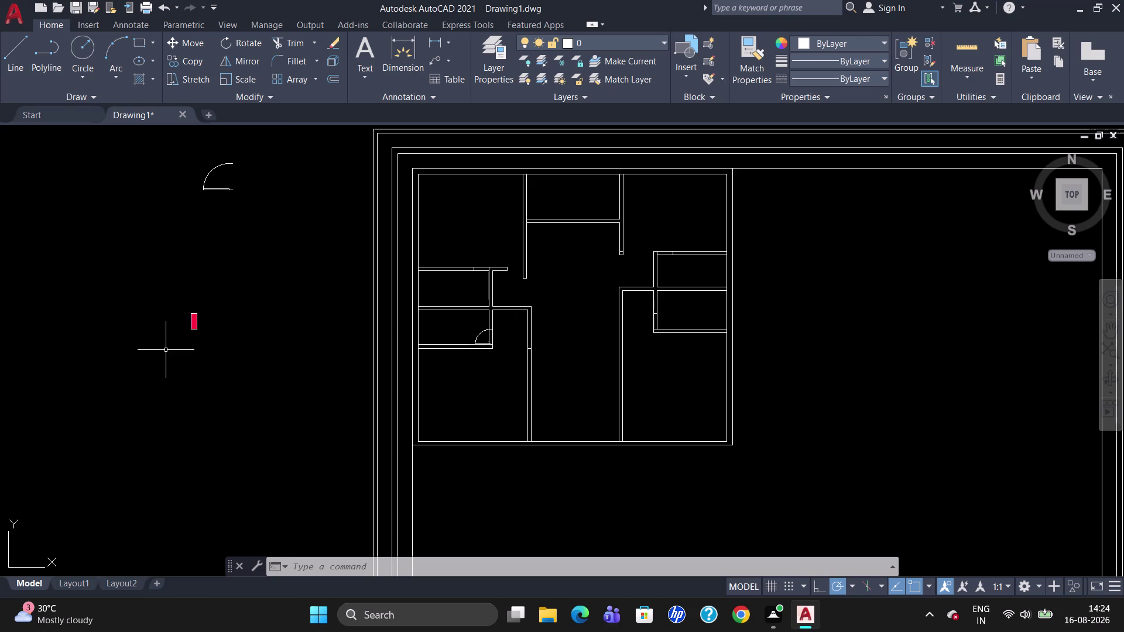
Copy the red column with CO to the top-left wall corner and the junction below.
text(CO)
key(Return)
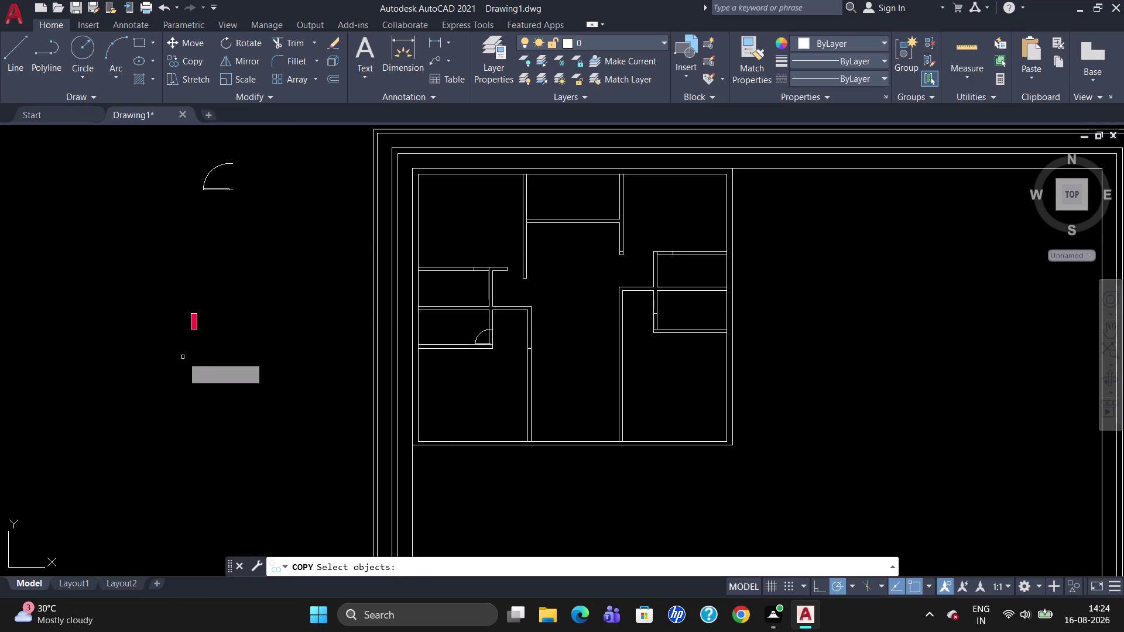
click(198, 322)
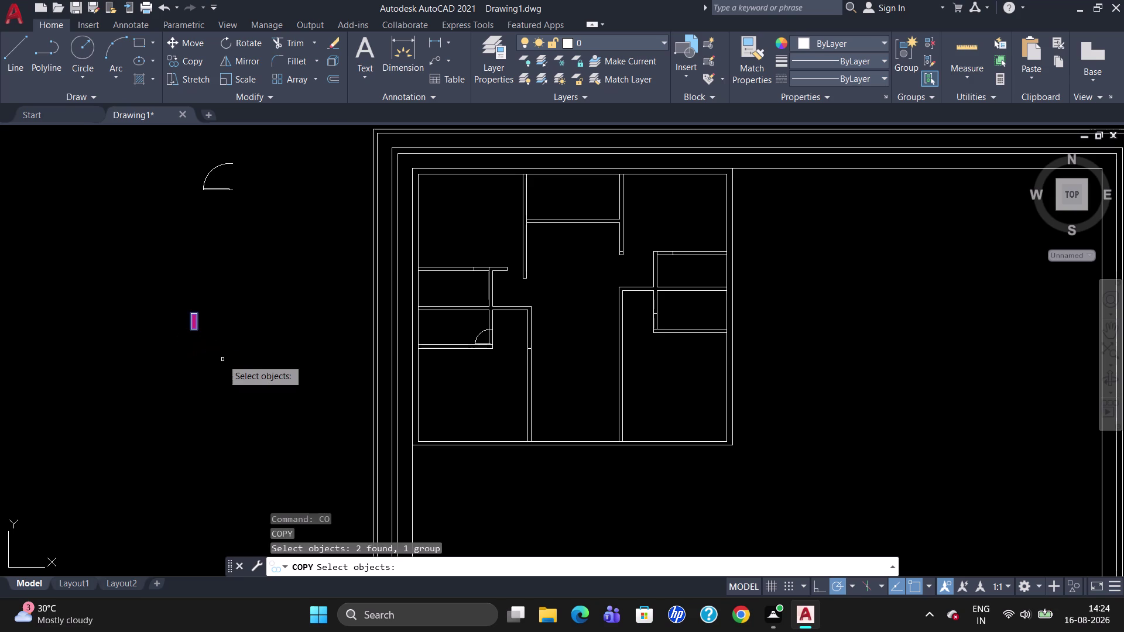
key(Return)
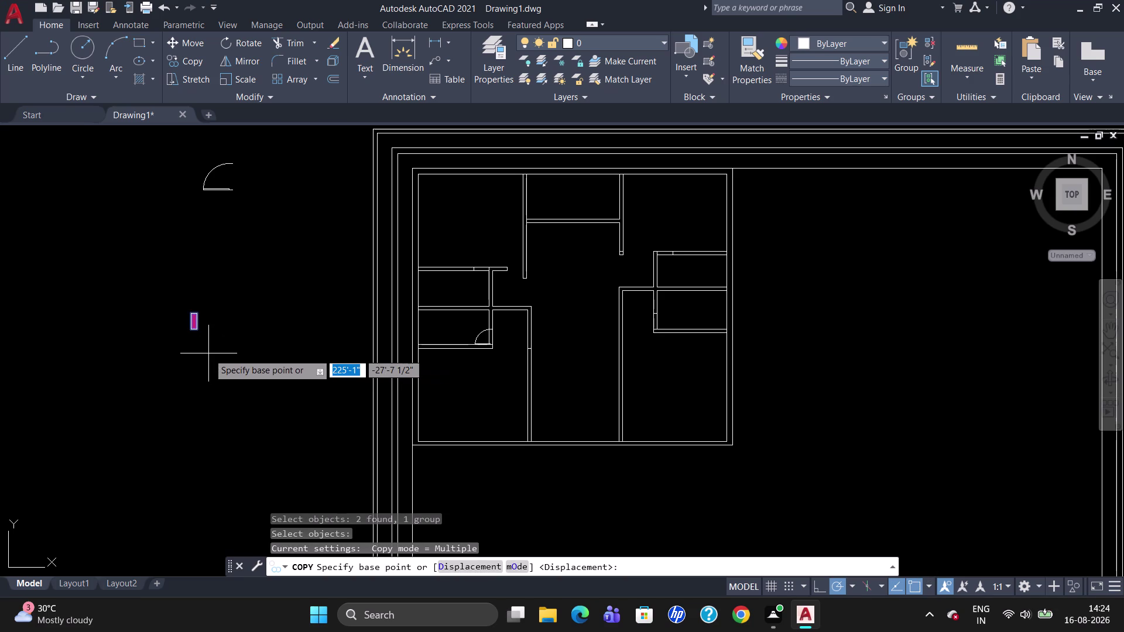
click(201, 312)
scroll(up, 3)
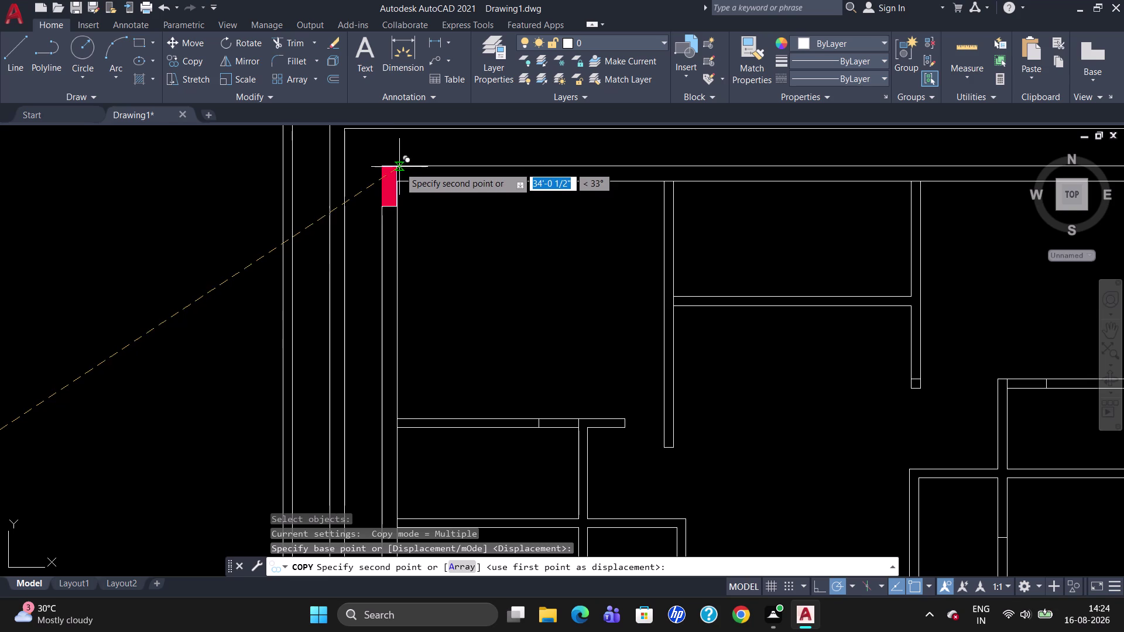
click(399, 166)
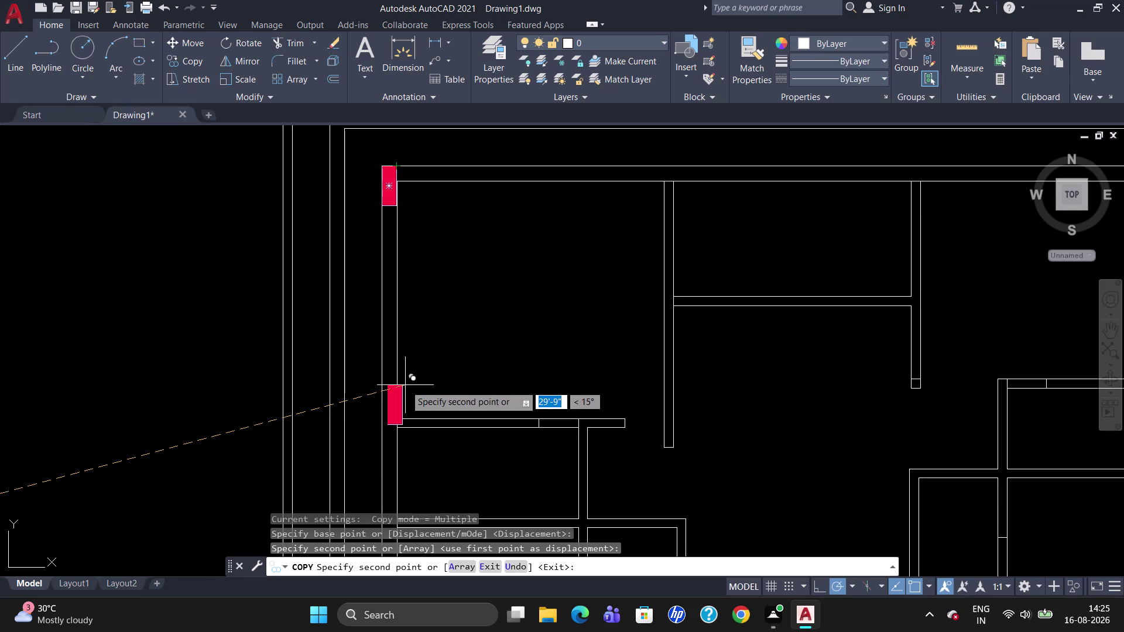
scroll(up, 3)
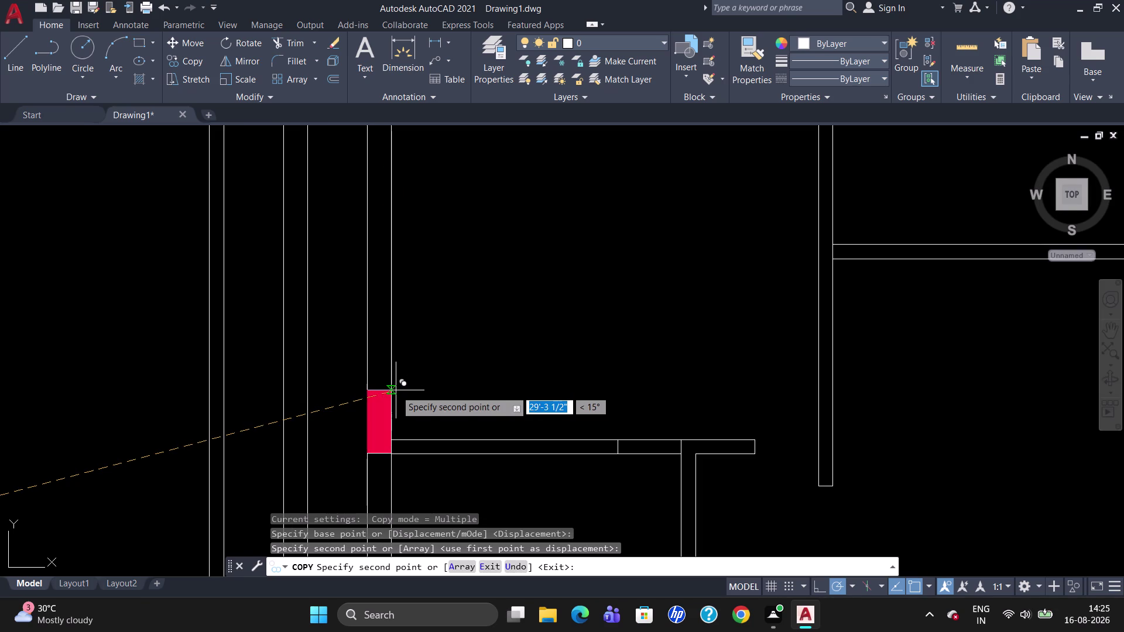
click(395, 392)
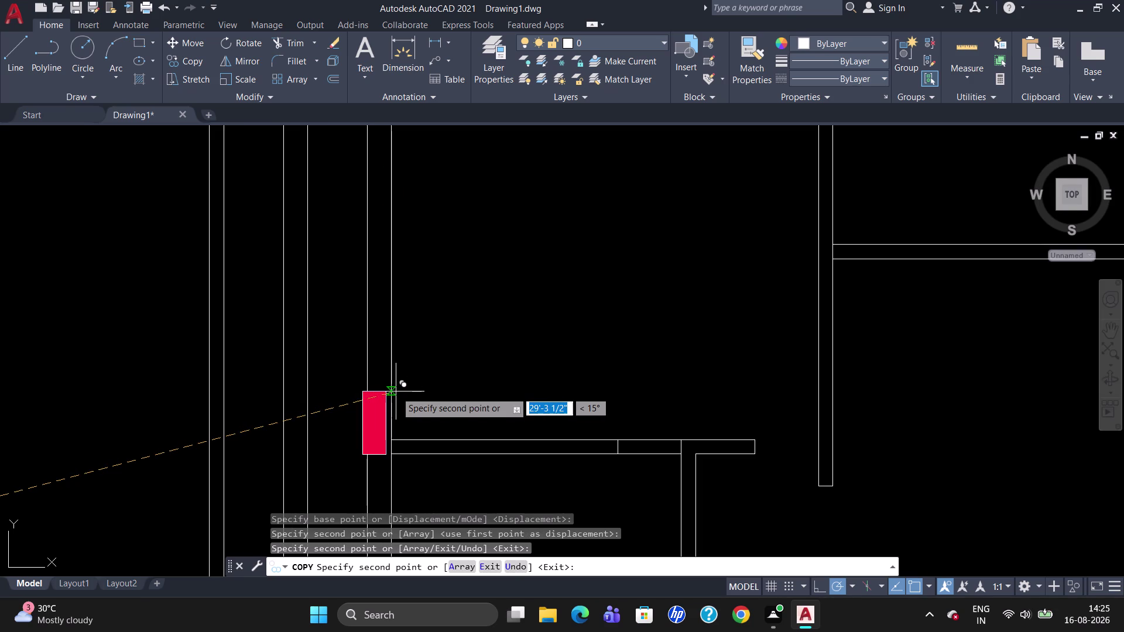
key(Escape)
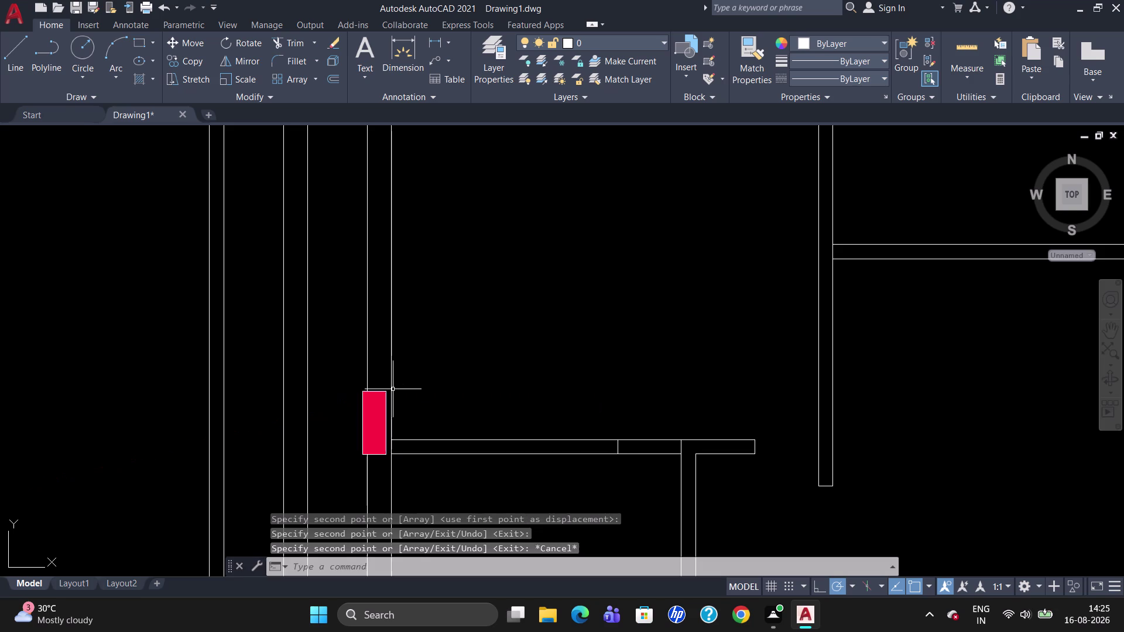
Move the lower column copy down to meet the wall line.
key(m)
key(Return)
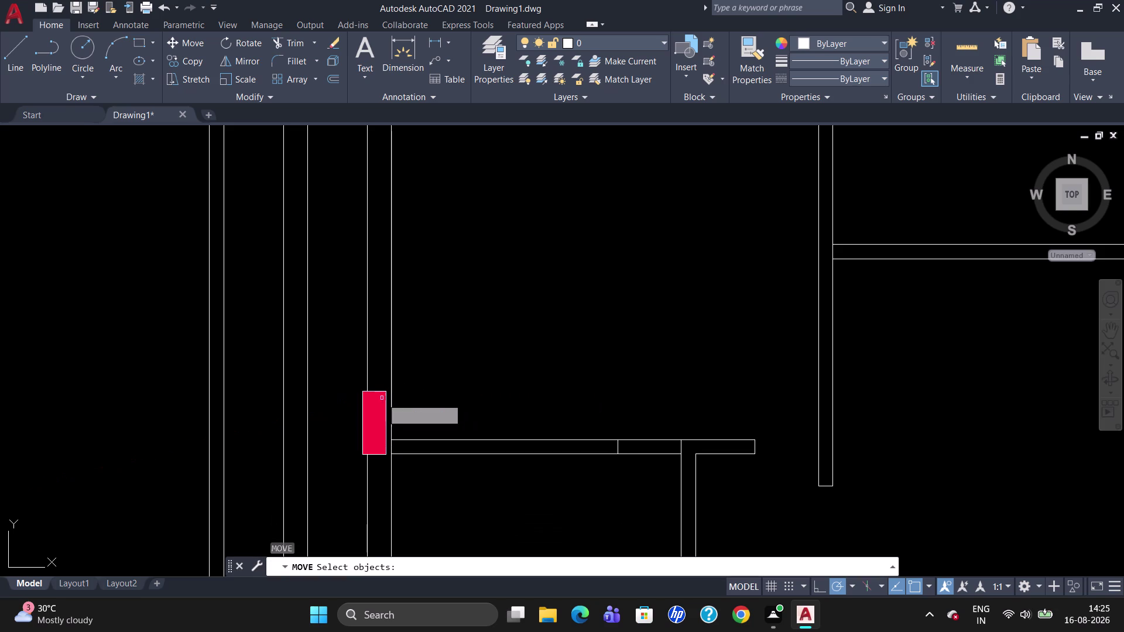
click(373, 394)
key(Return)
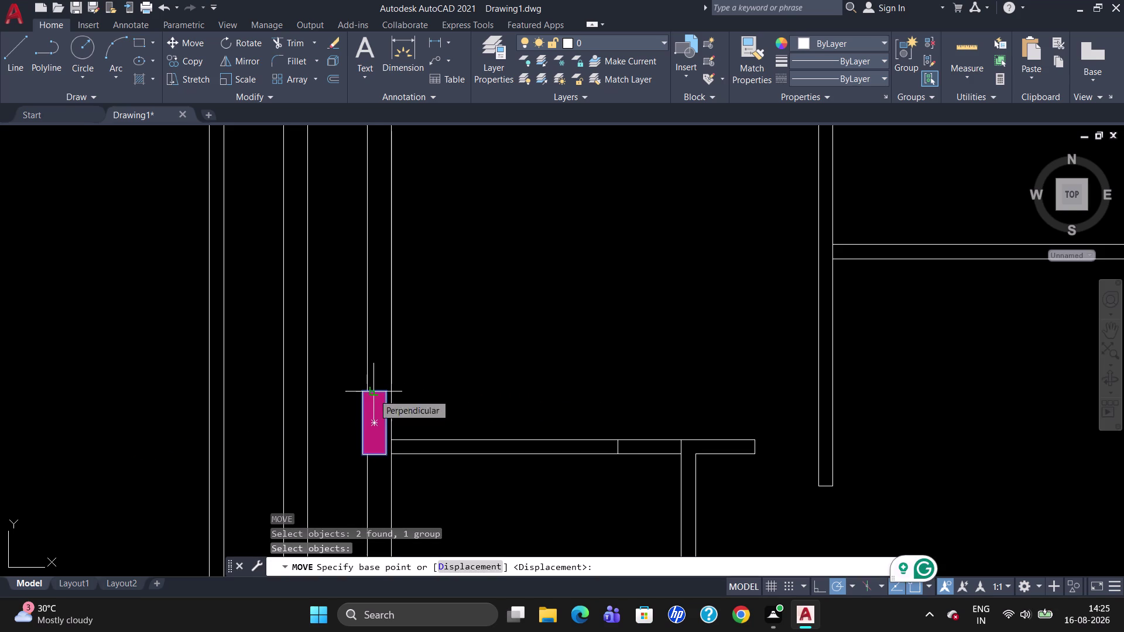
click(388, 460)
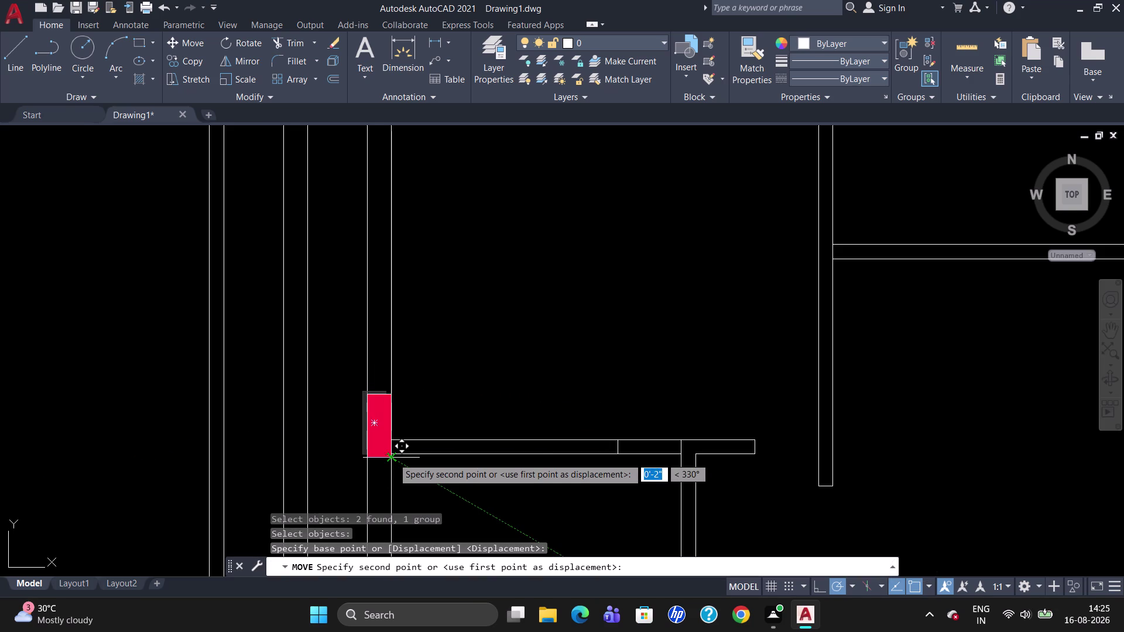
click(393, 455)
scroll(down, 3)
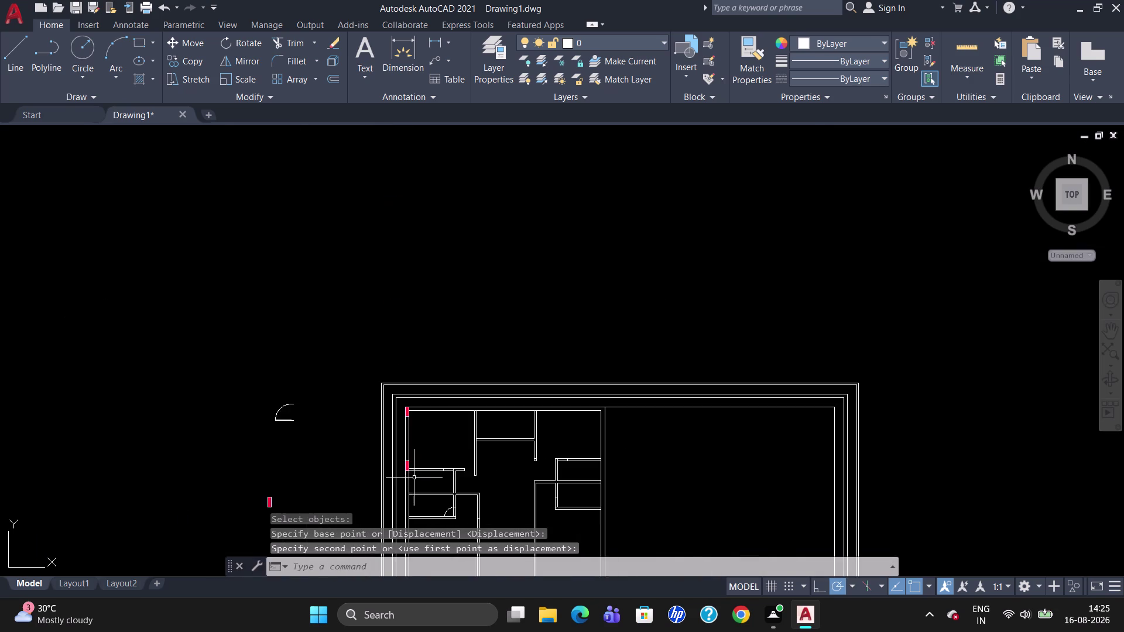
scroll(up, 3)
scroll(down, 3)
scroll(up, 3)
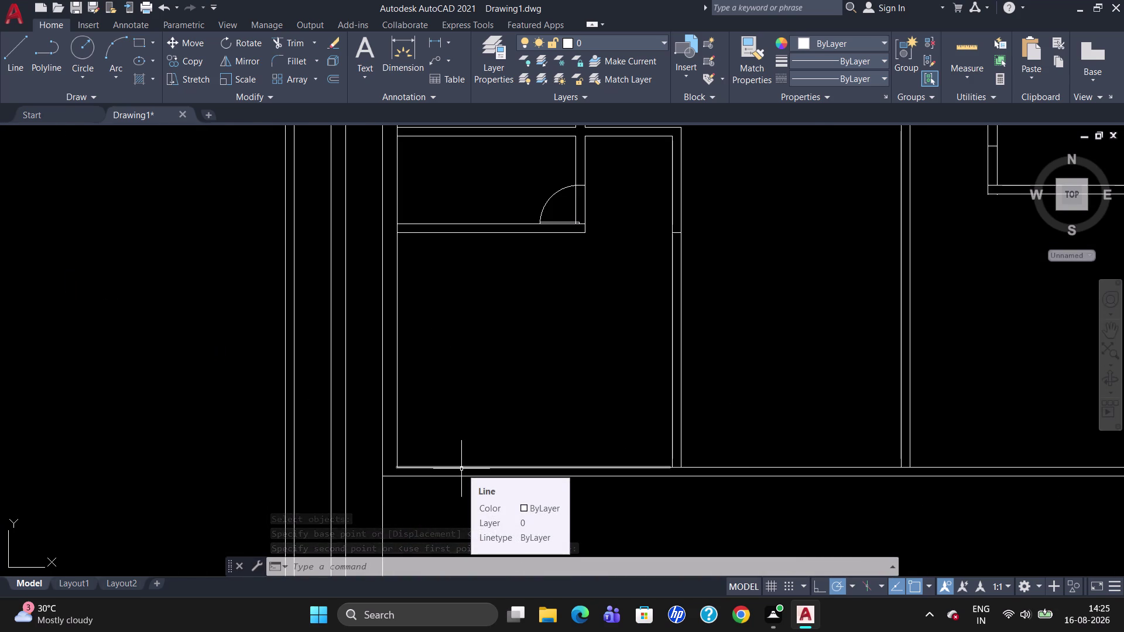
scroll(up, 3)
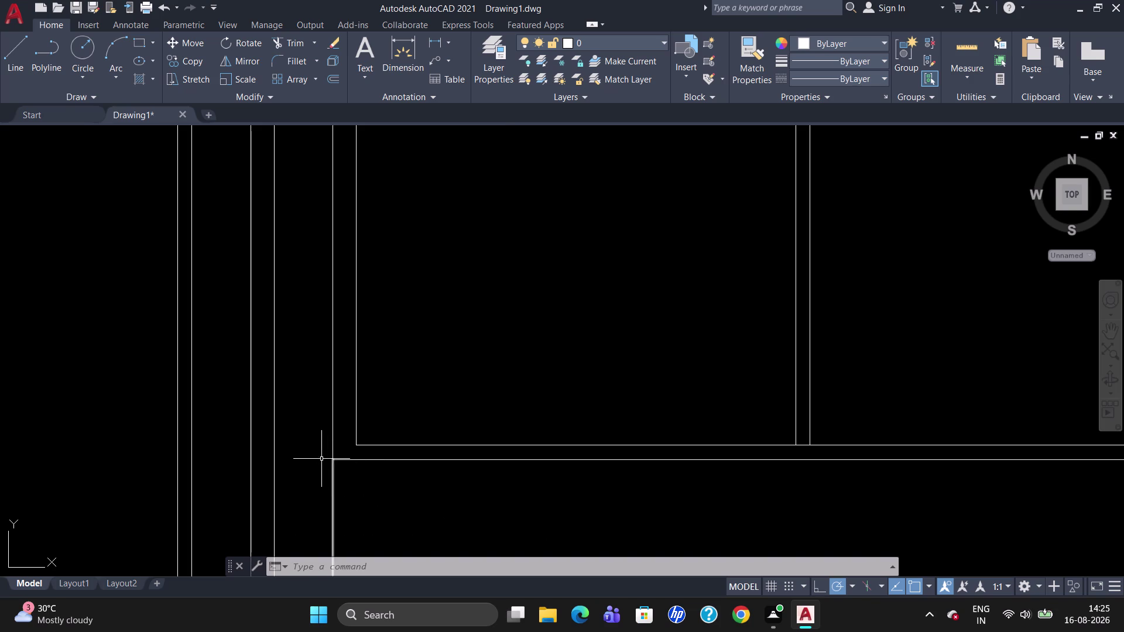
scroll(down, 3)
Copy a column to the bottom-left corner of the outer wall.
click(326, 165)
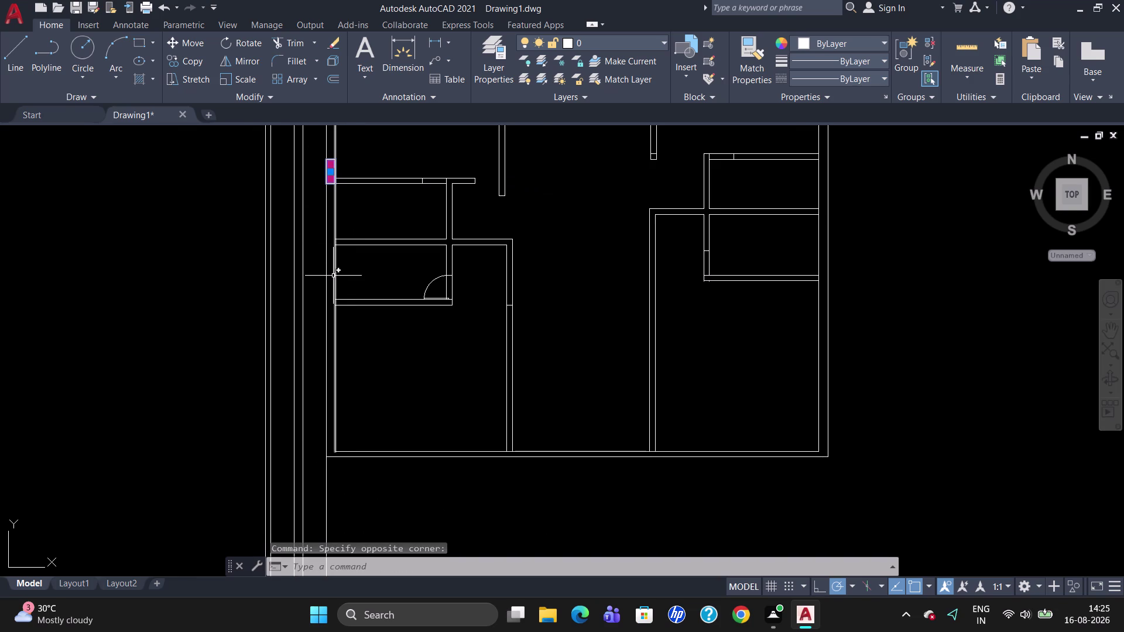
text(CO)
key(Return)
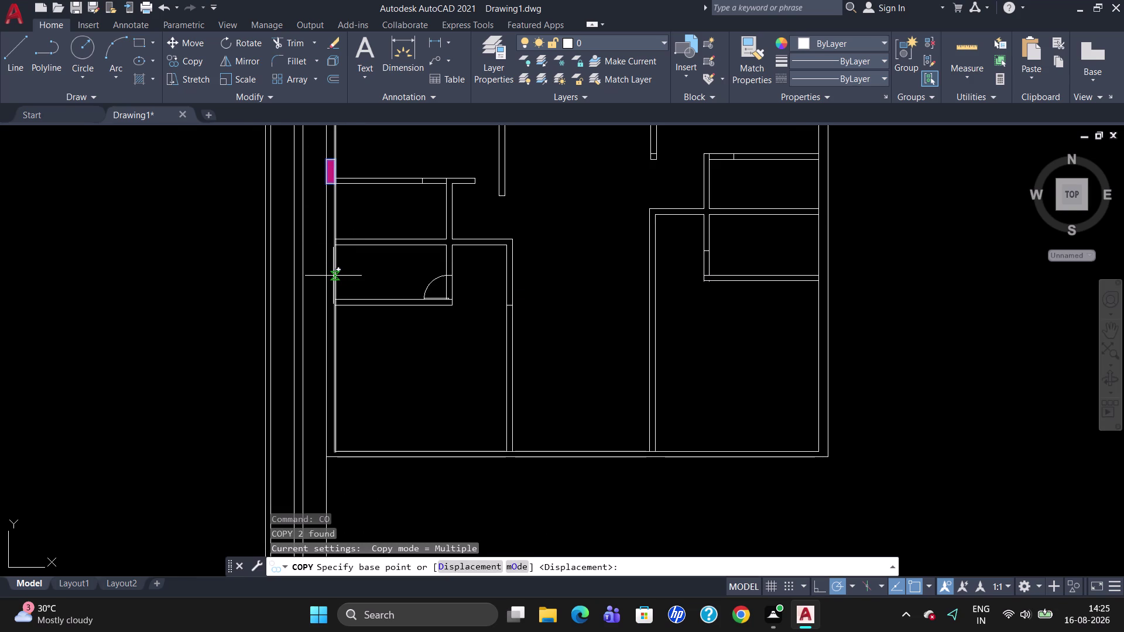
click(325, 184)
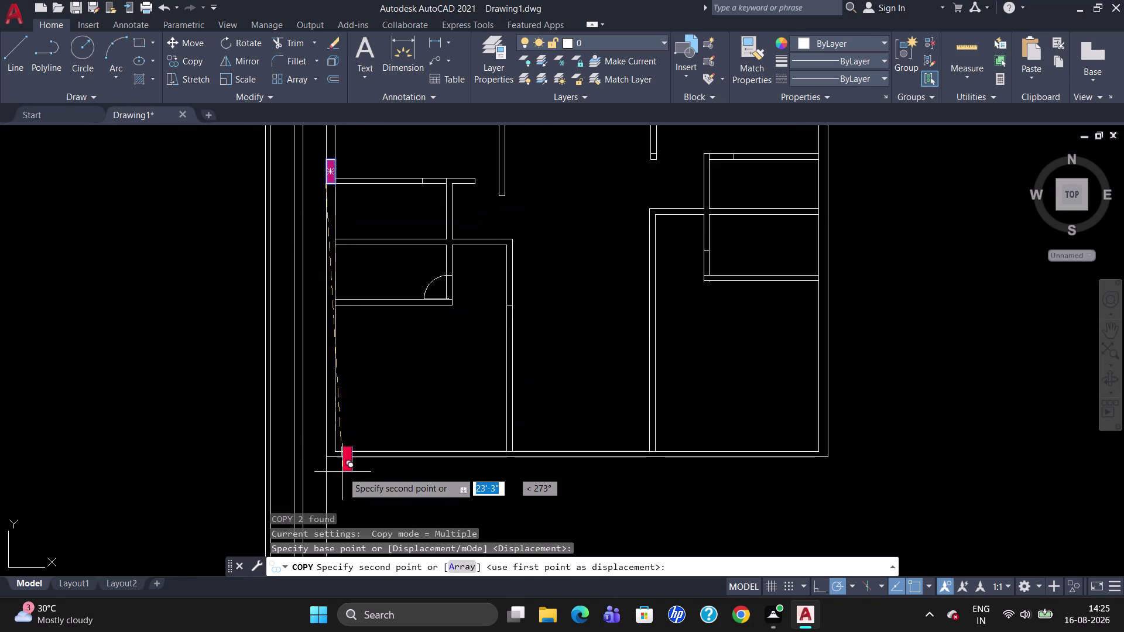
scroll(up, 3)
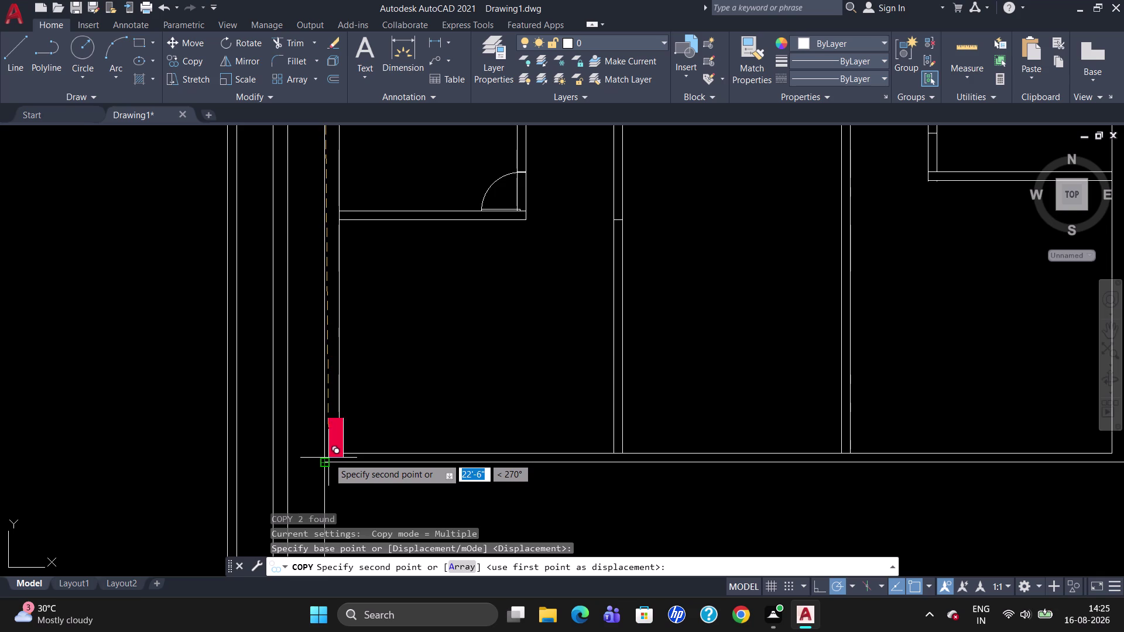
click(327, 460)
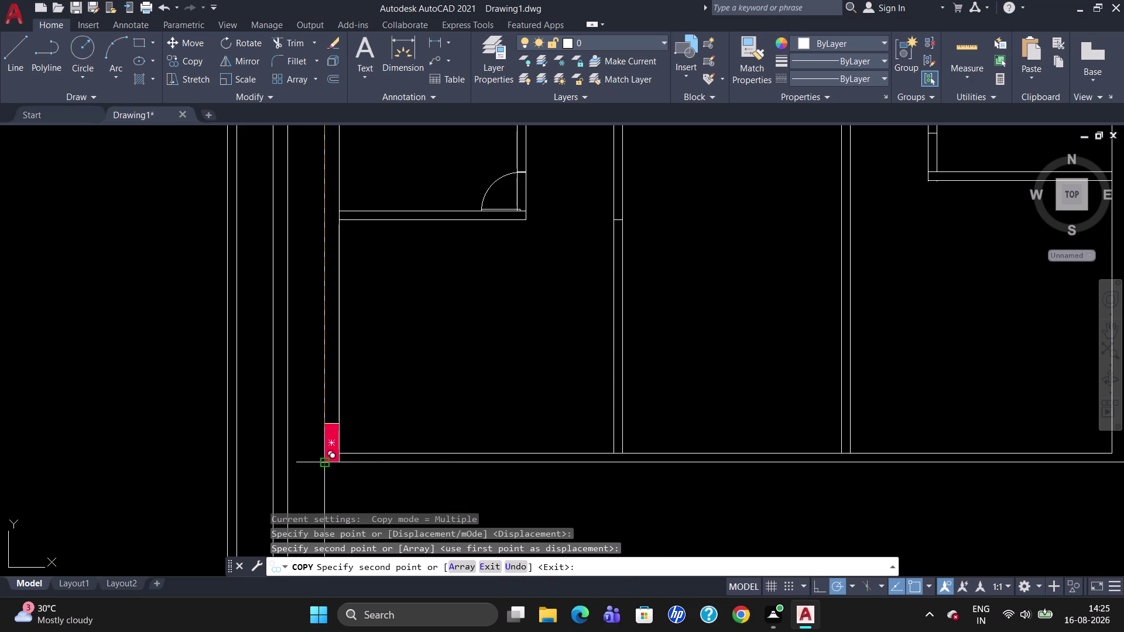
key(Escape)
scroll(down, 3)
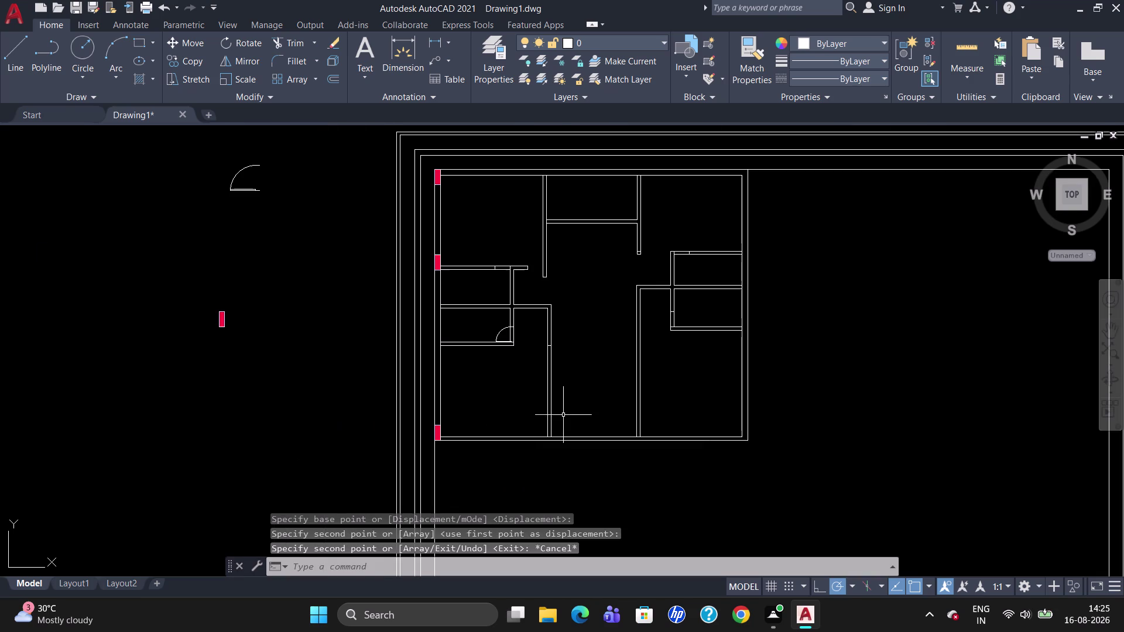
Zoom around the floor plan to inspect the wall corners.
scroll(up, 3)
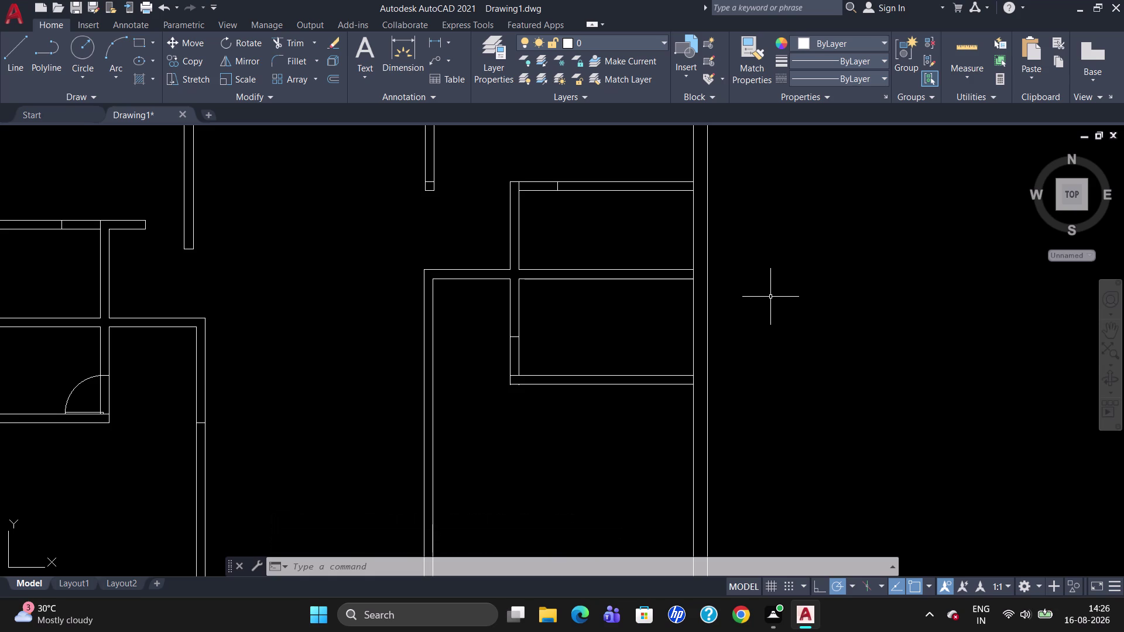
scroll(down, 3)
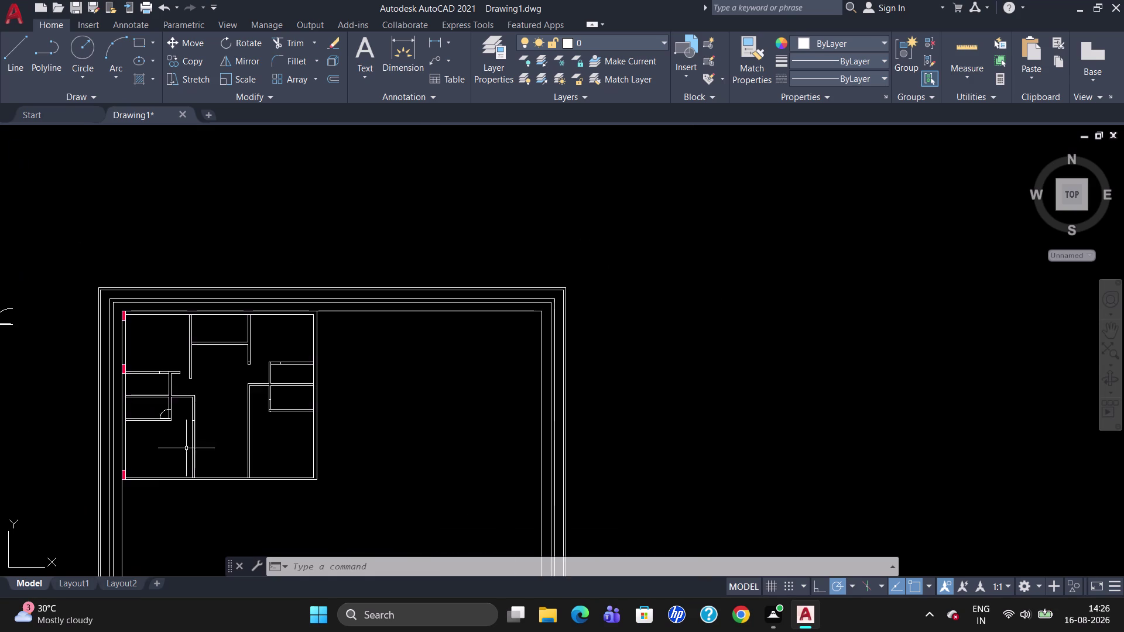
scroll(up, 3)
scroll(down, 3)
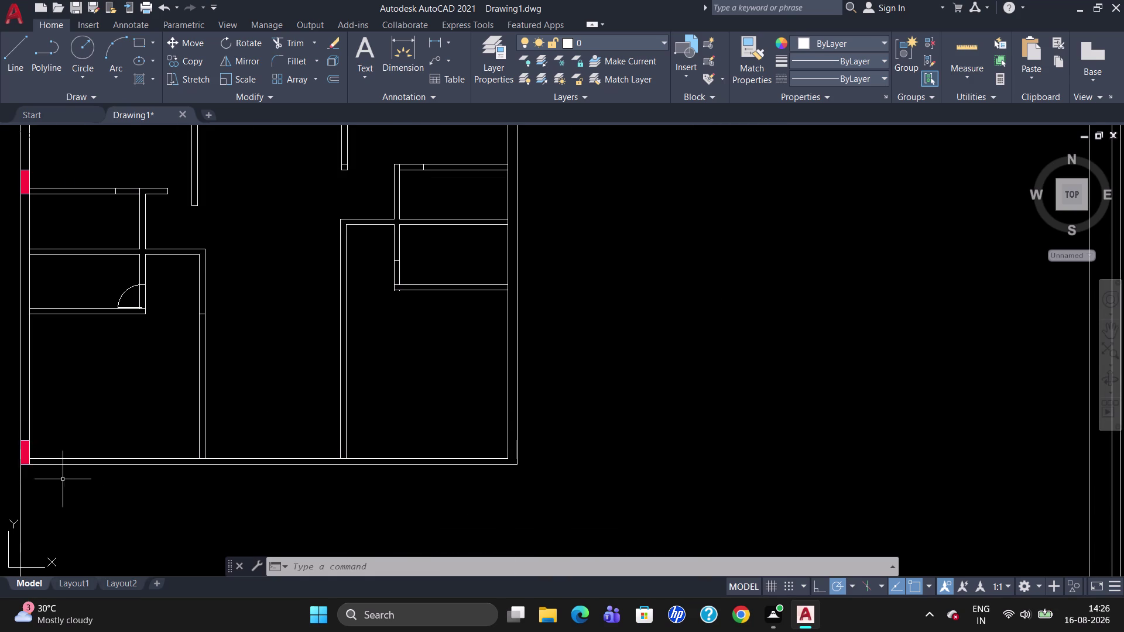
scroll(up, 3)
scroll(down, 3)
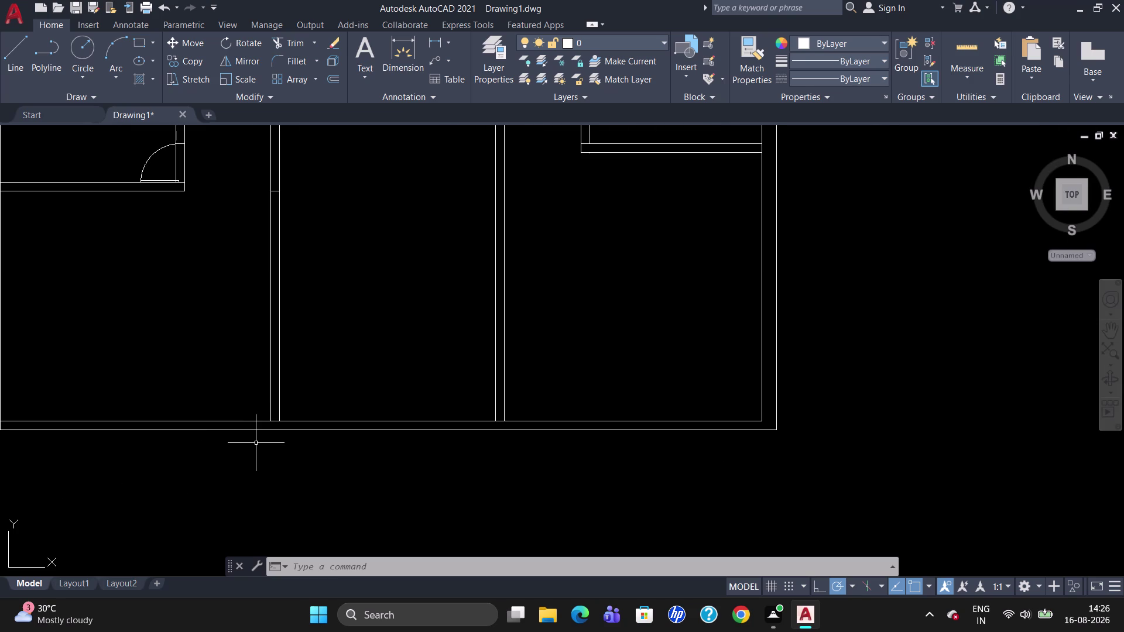
Attempt a trim at the corner wall line, cancel it, then start COPY.
text(TR)
key(Return)
key(Return)
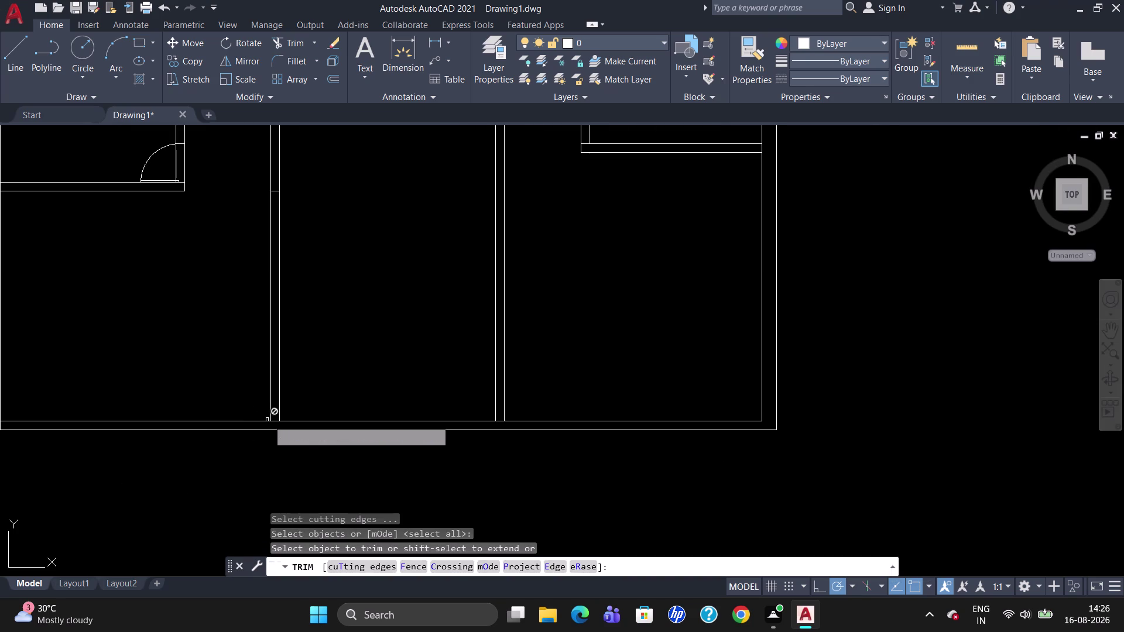
click(275, 420)
scroll(down, 3)
scroll(up, 3)
key(Escape)
text(CO)
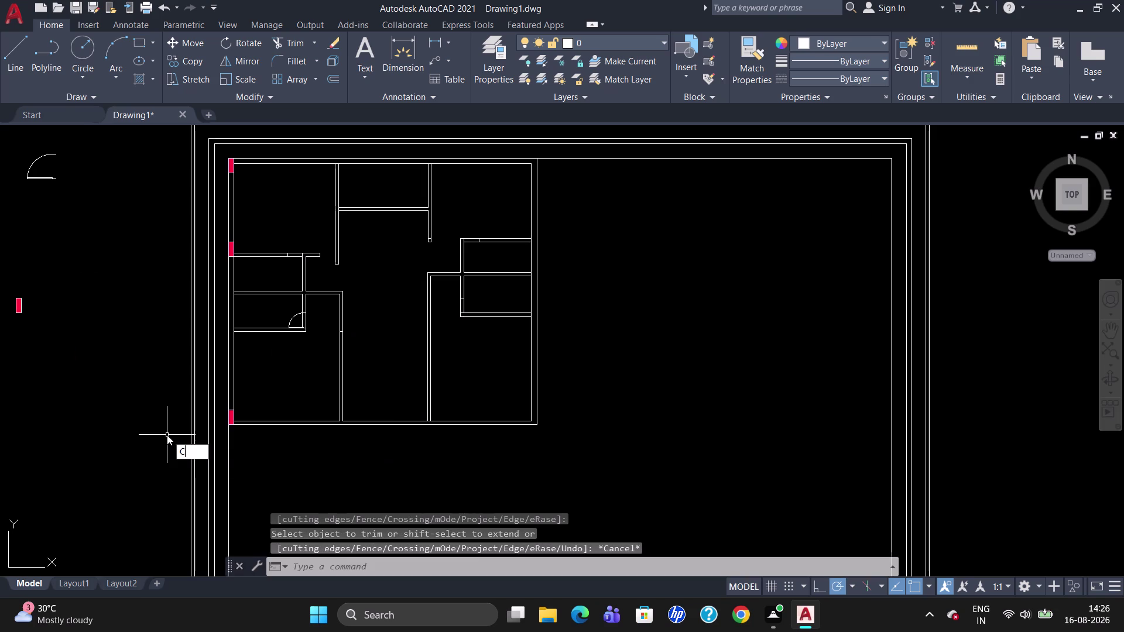
key(Return)
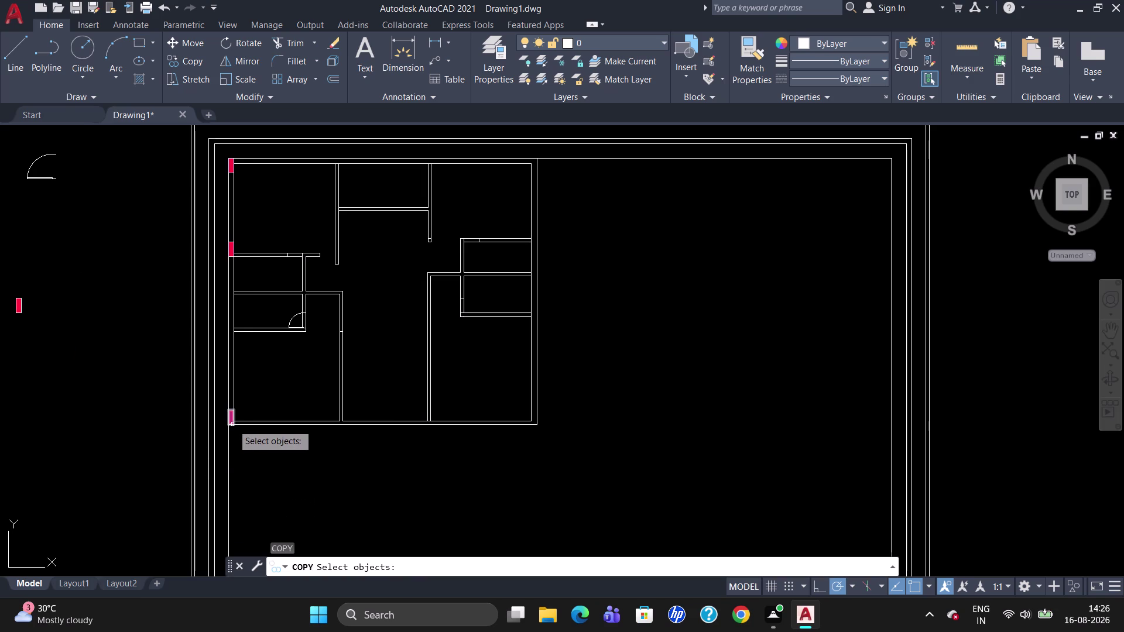
Copy the bottom-left column to two bottom-wall junctions and the bottom-right corner.
click(232, 421)
key(Return)
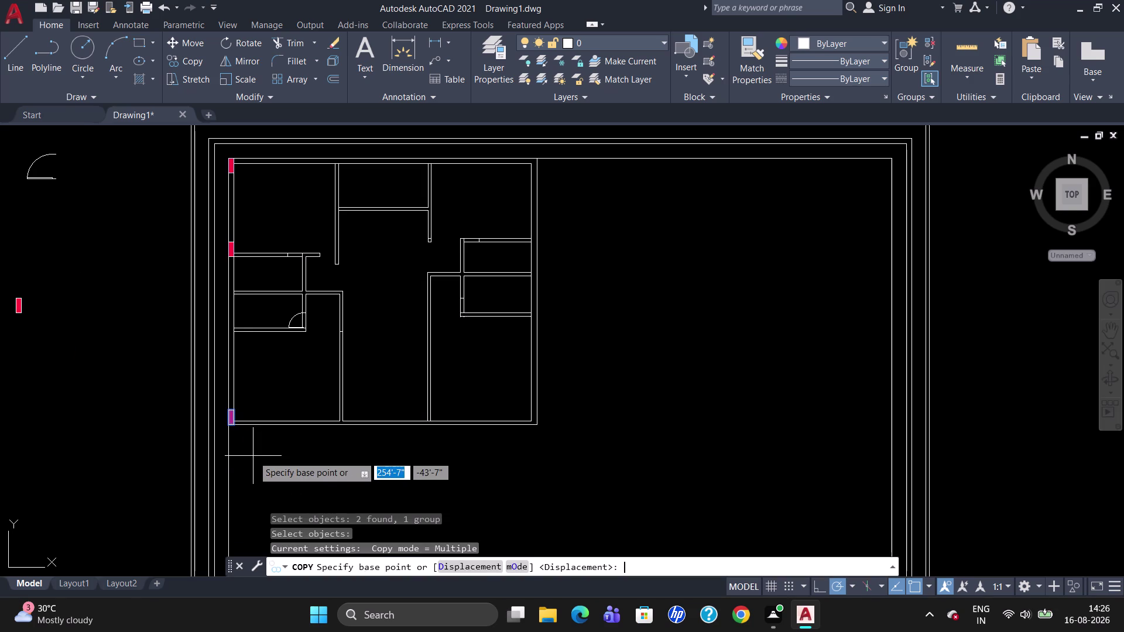
click(235, 424)
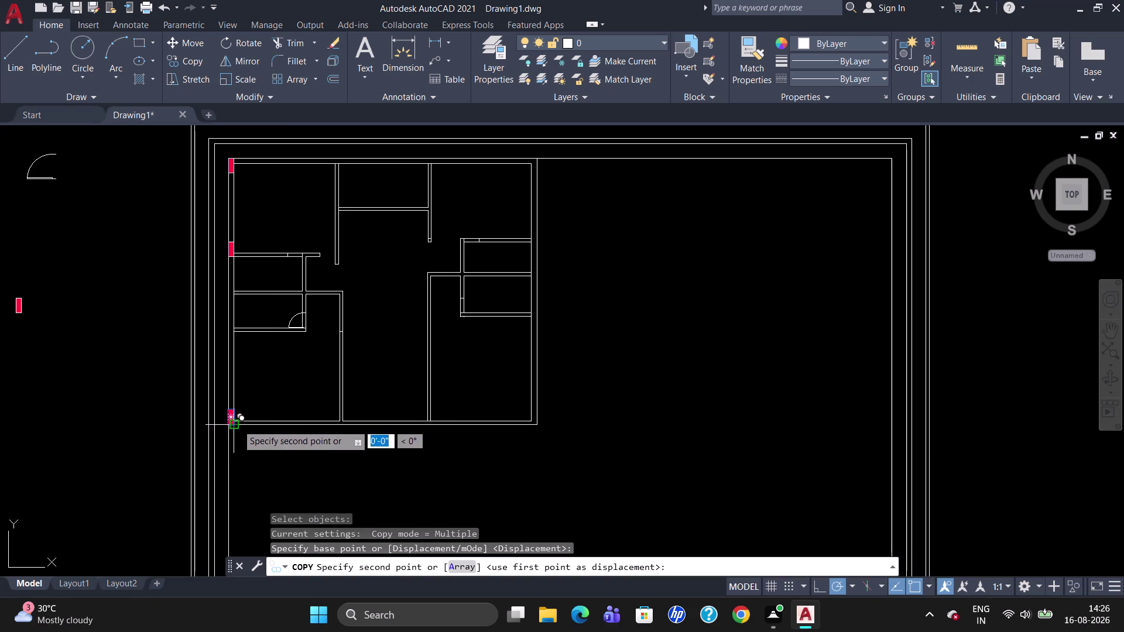
scroll(up, 3)
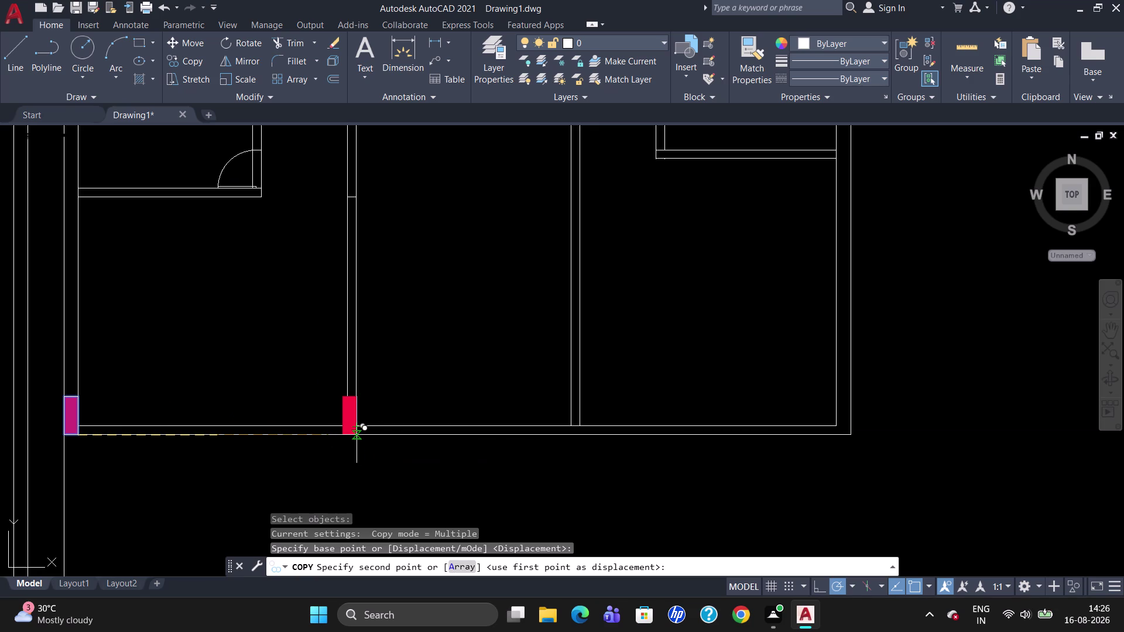
click(357, 435)
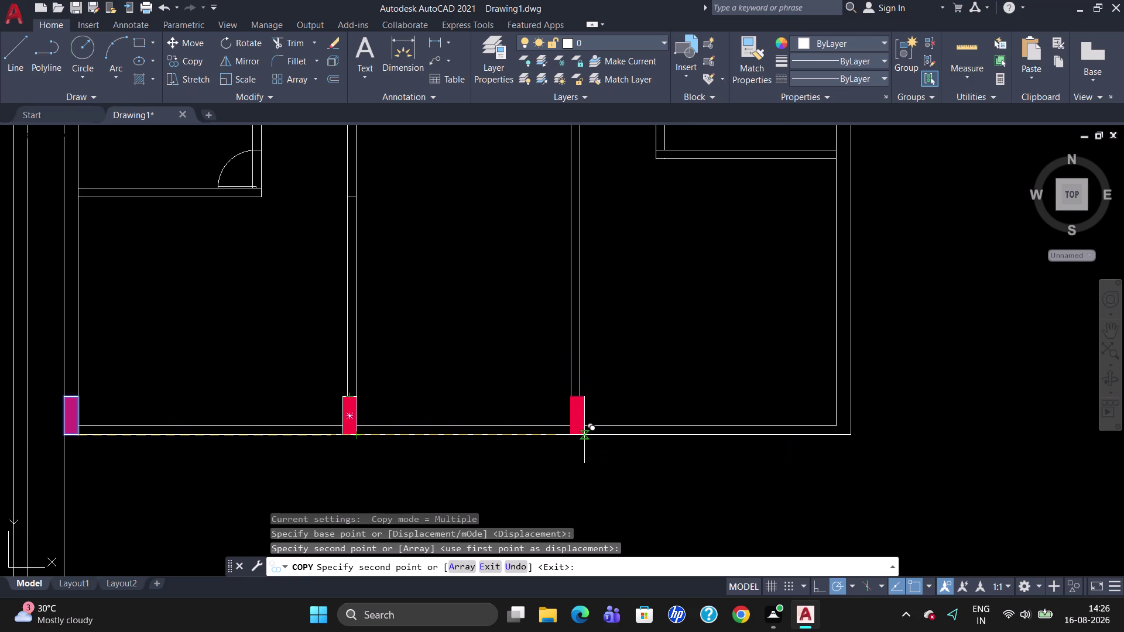
click(585, 435)
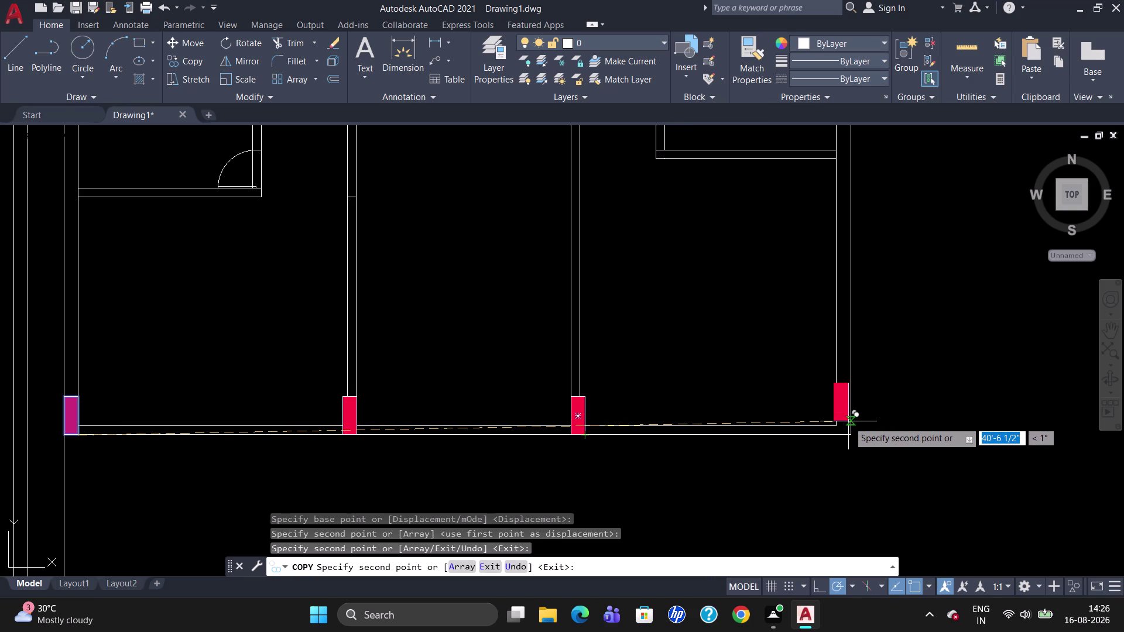
click(851, 432)
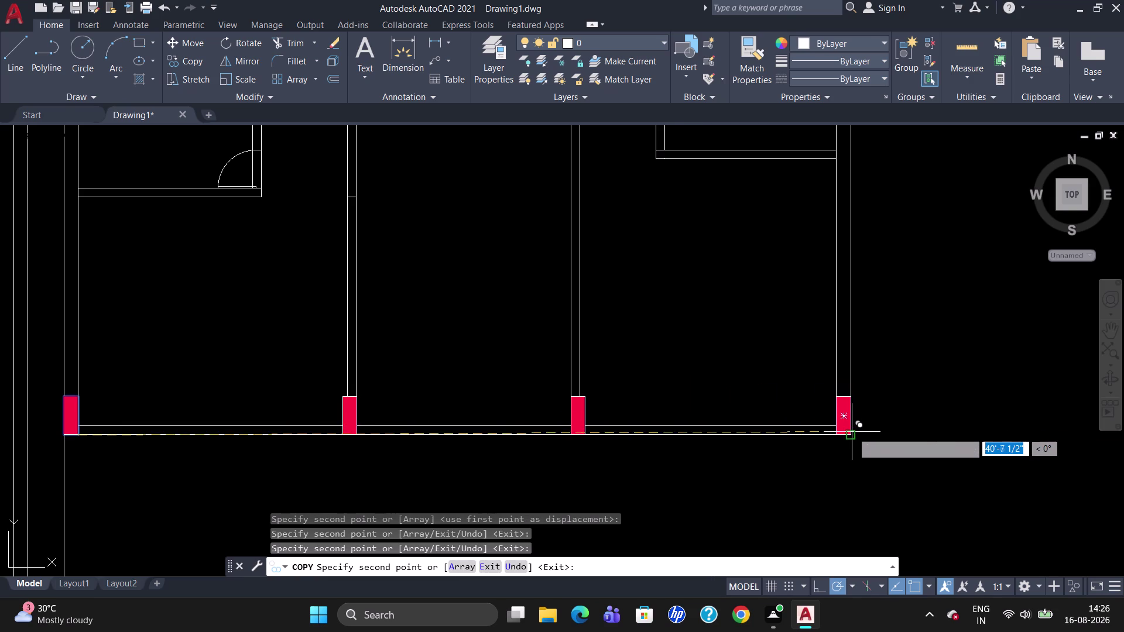
Zoom around to check the placed columns and end the copy.
scroll(down, 3)
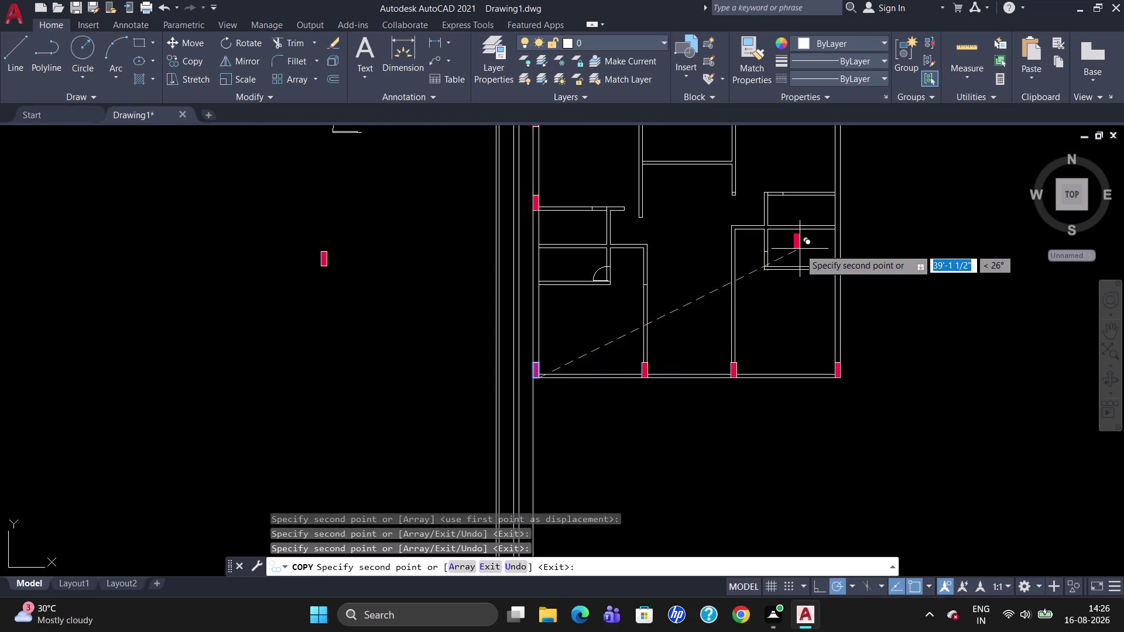
scroll(down, 3)
scroll(up, 3)
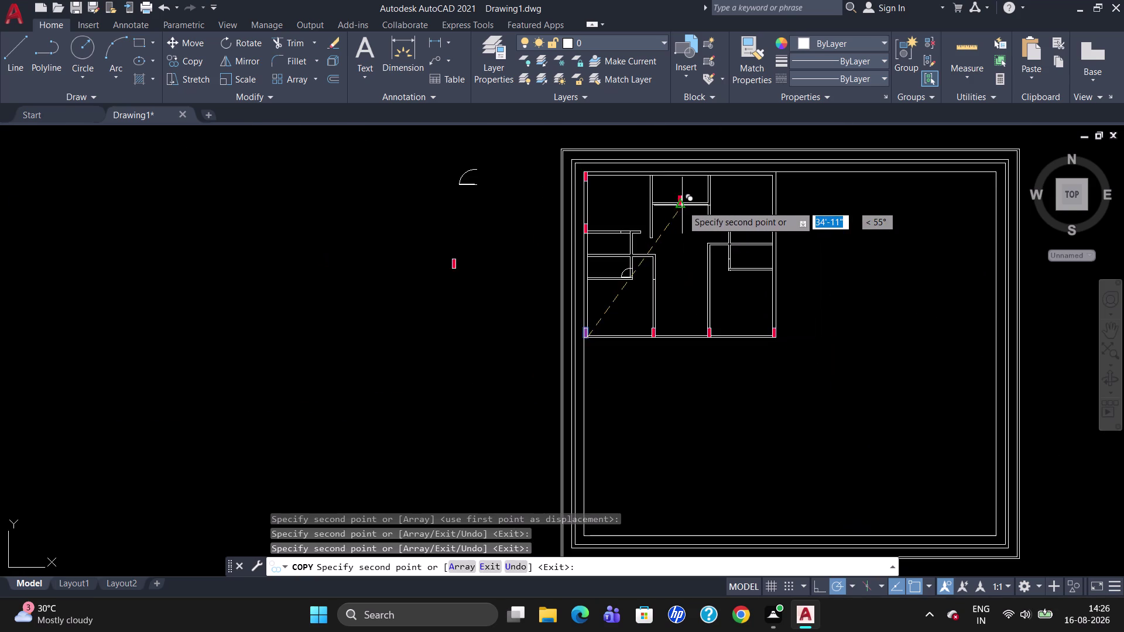
scroll(up, 3)
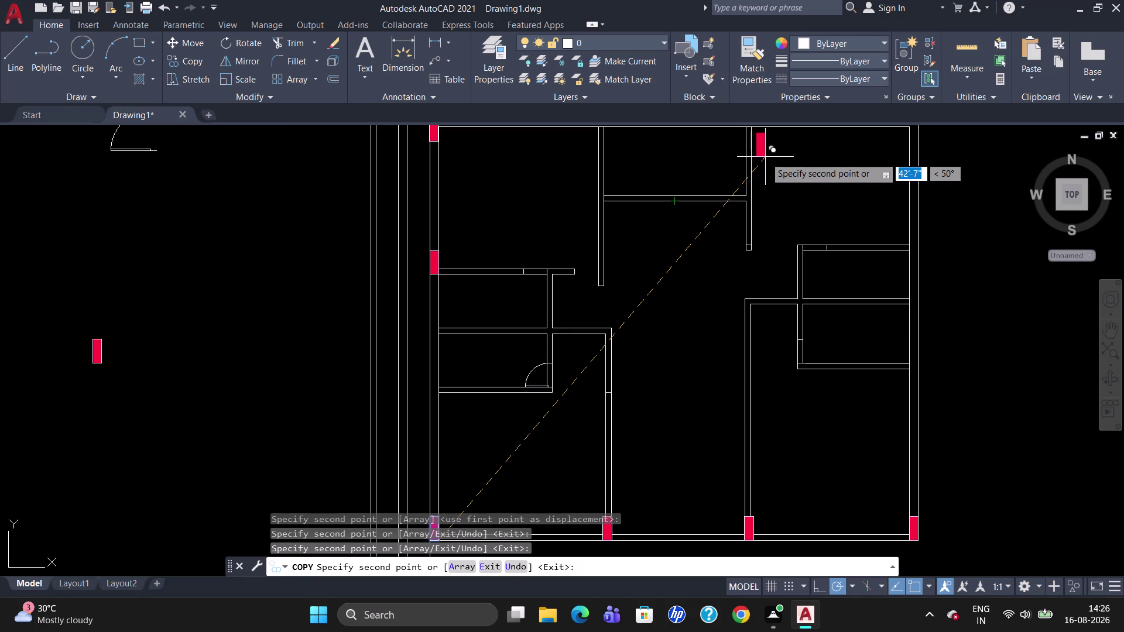
scroll(down, 3)
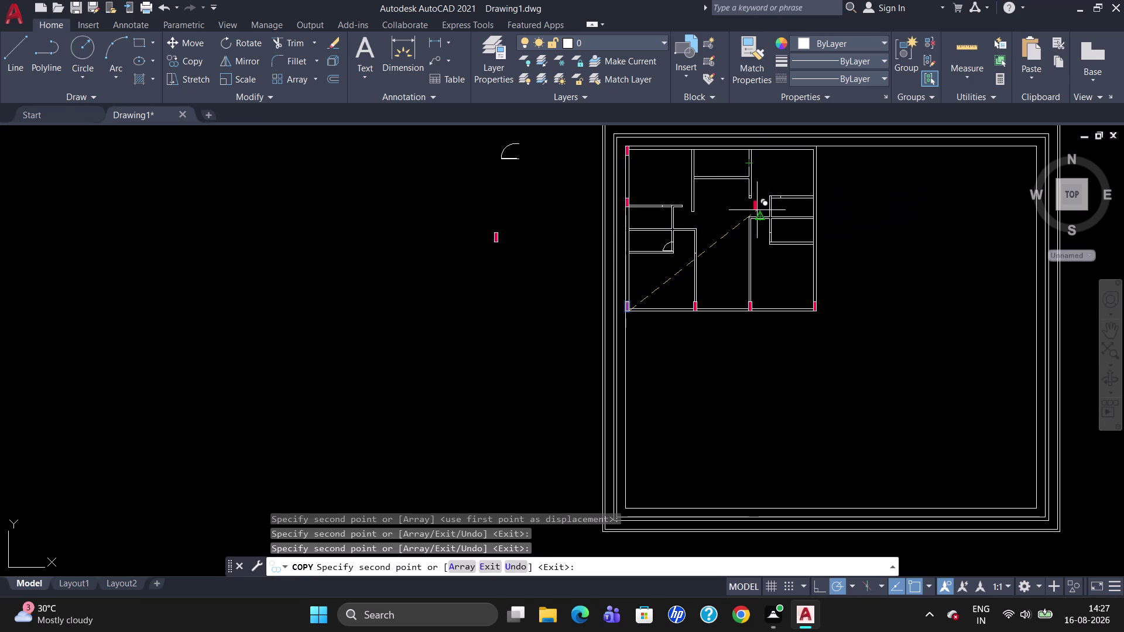
key(Escape)
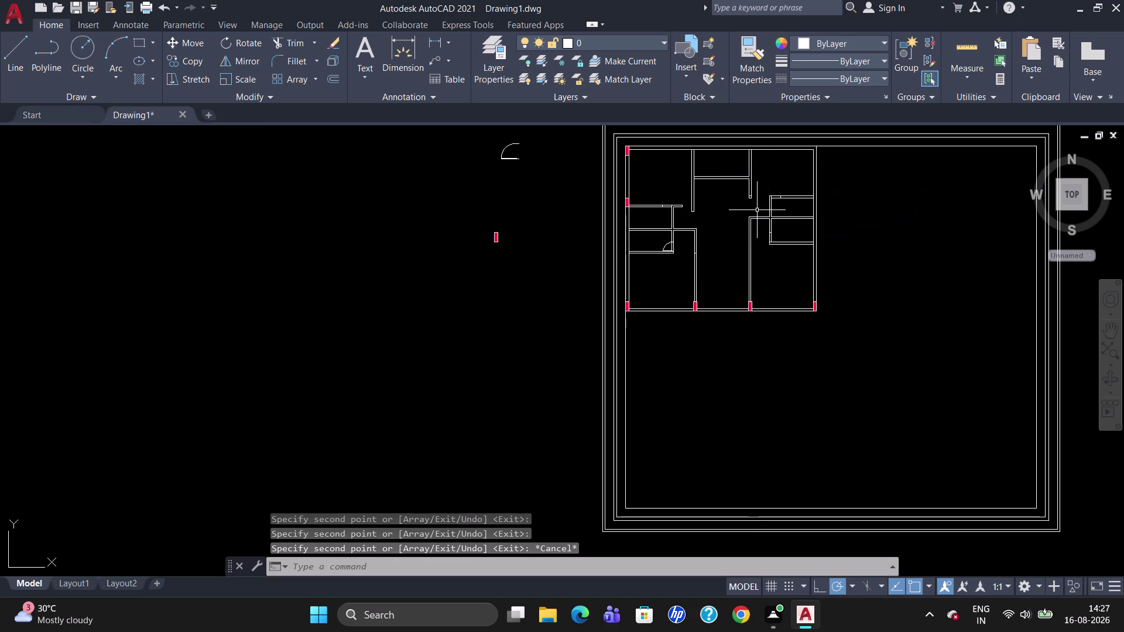
scroll(up, 3)
scroll(down, 3)
scroll(up, 3)
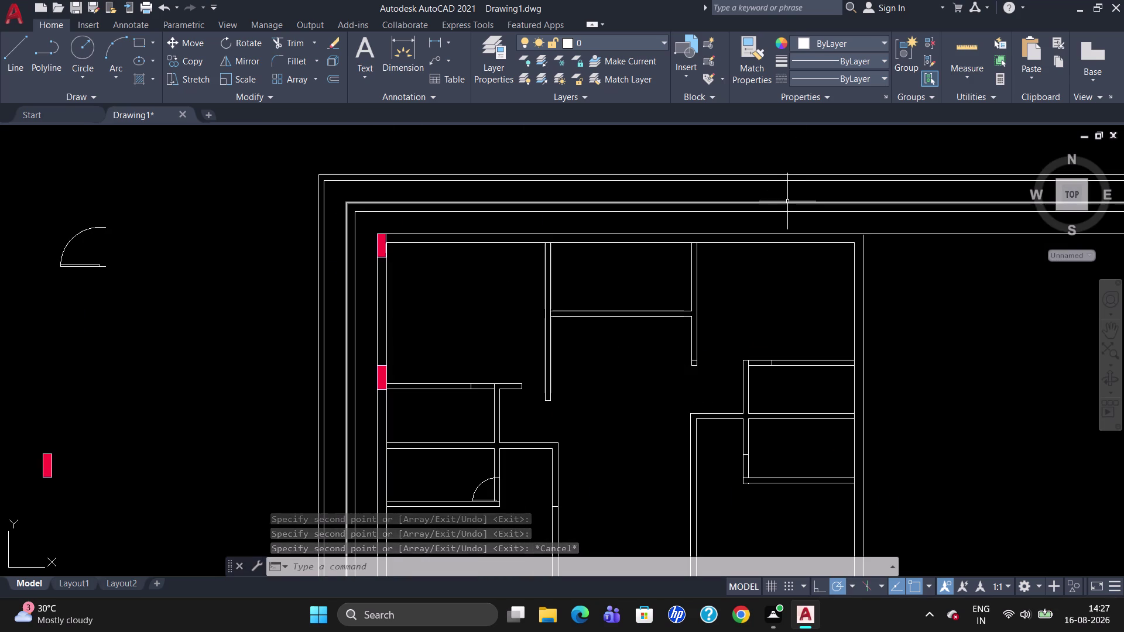